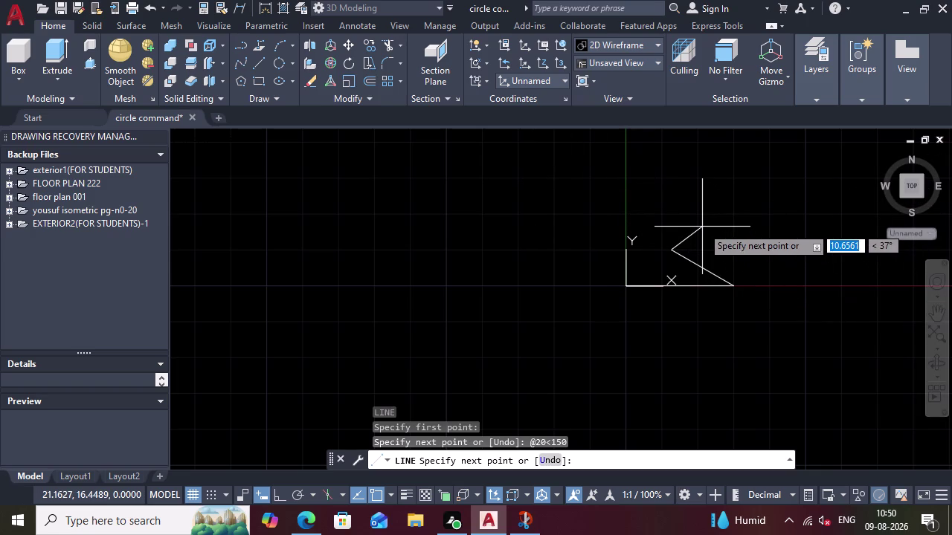
Extend the slanted edge 30 units beyond its upper end with a new line.
key(Escape)
scroll(up, 3)
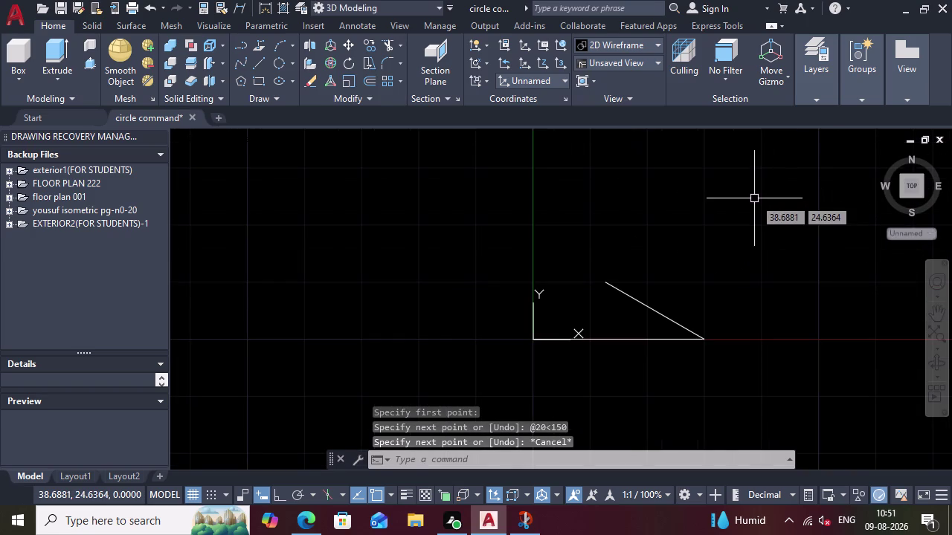
key(l)
key(Return)
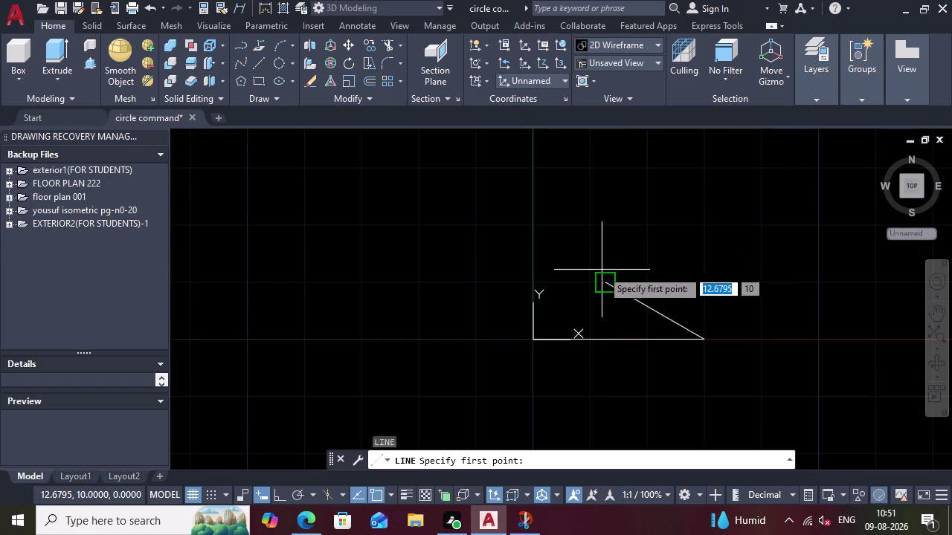
click(601, 281)
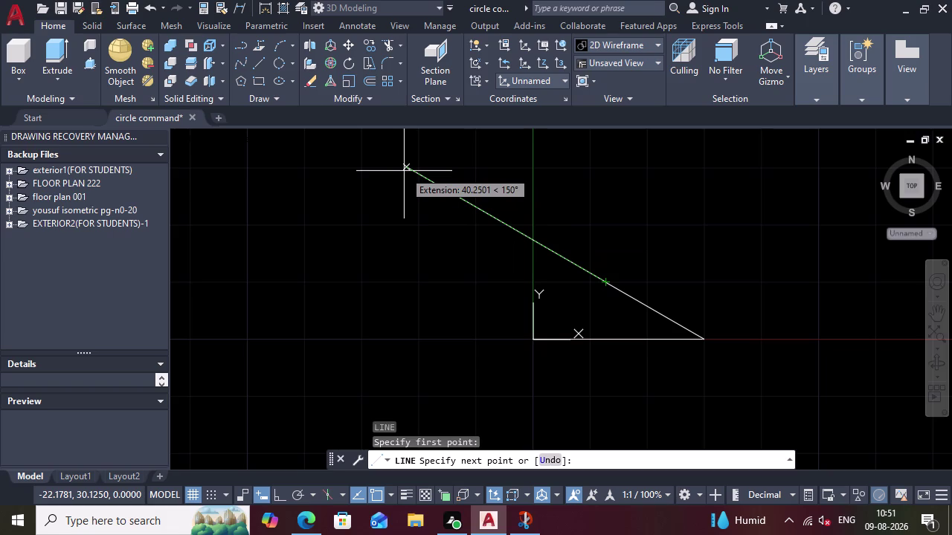
text(30)
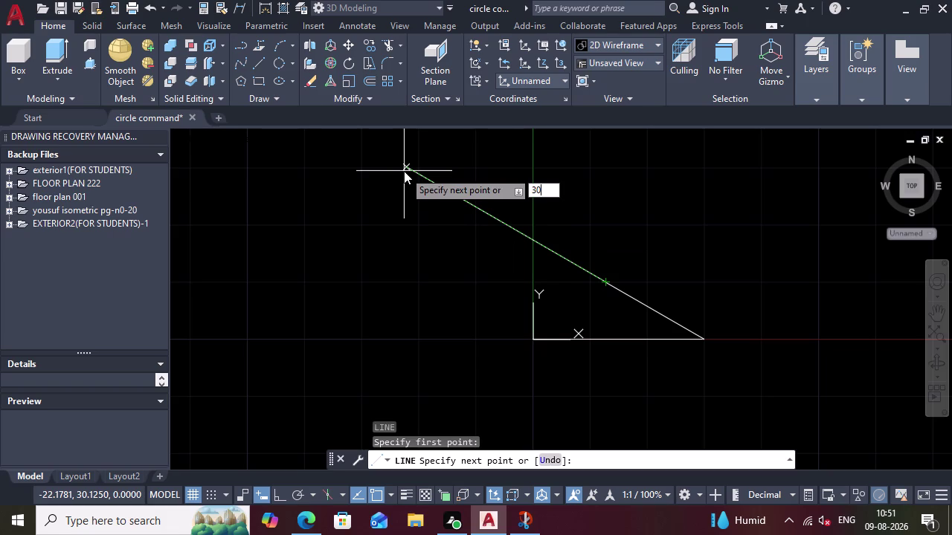
key(Return)
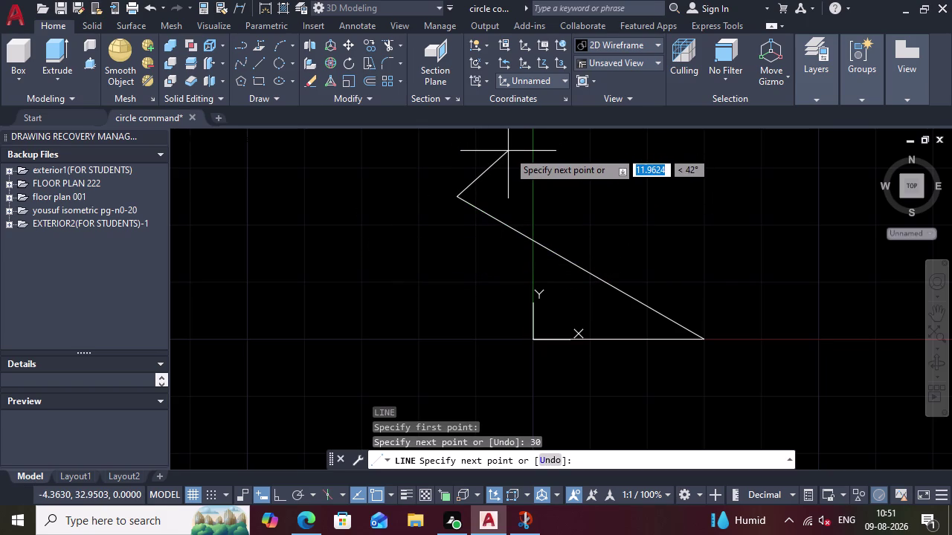
Continue with a 20-unit line at 45 degrees.
text(20)
key(Tab)
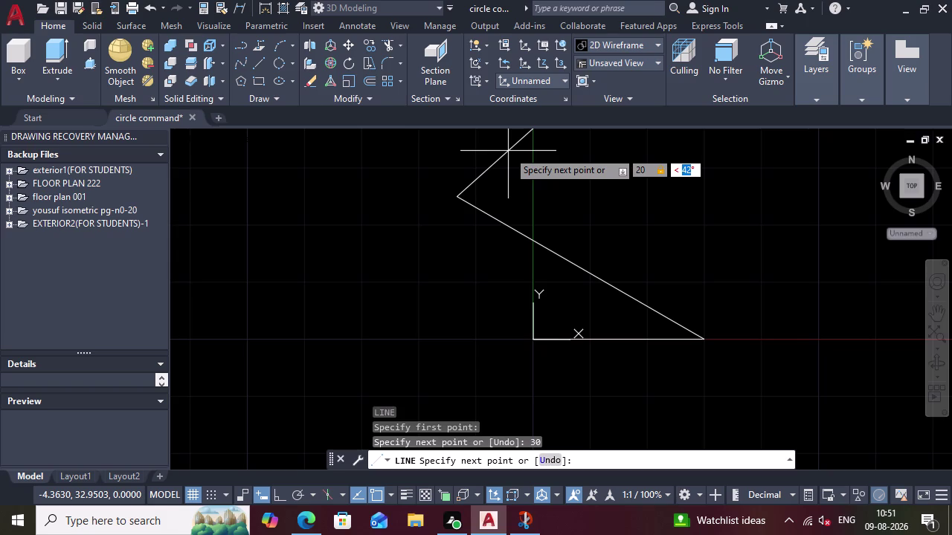
text(4)
text(5)
key(Return)
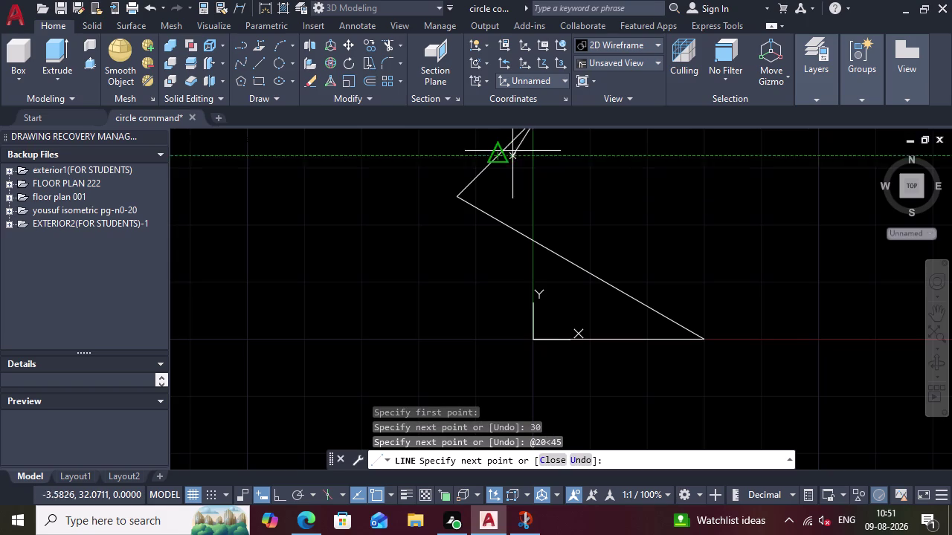
scroll(down, 3)
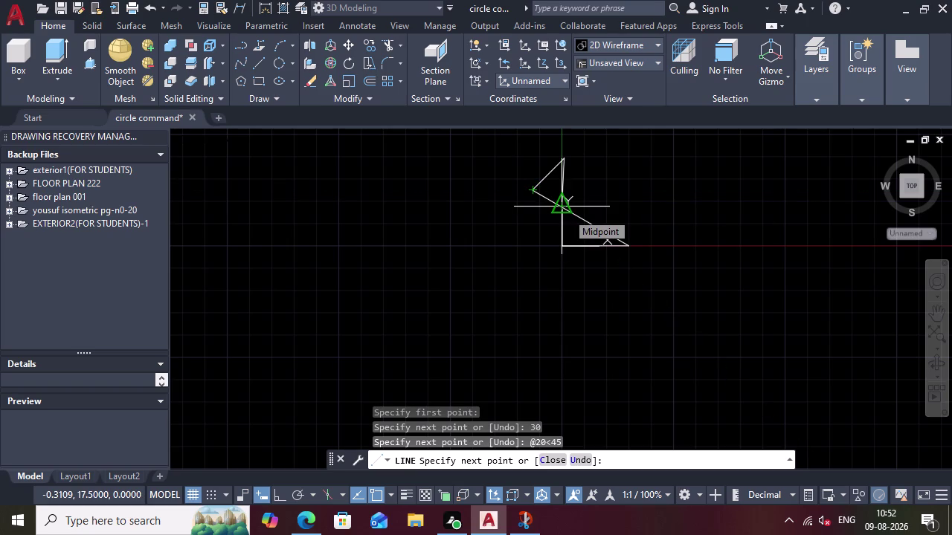
scroll(up, 3)
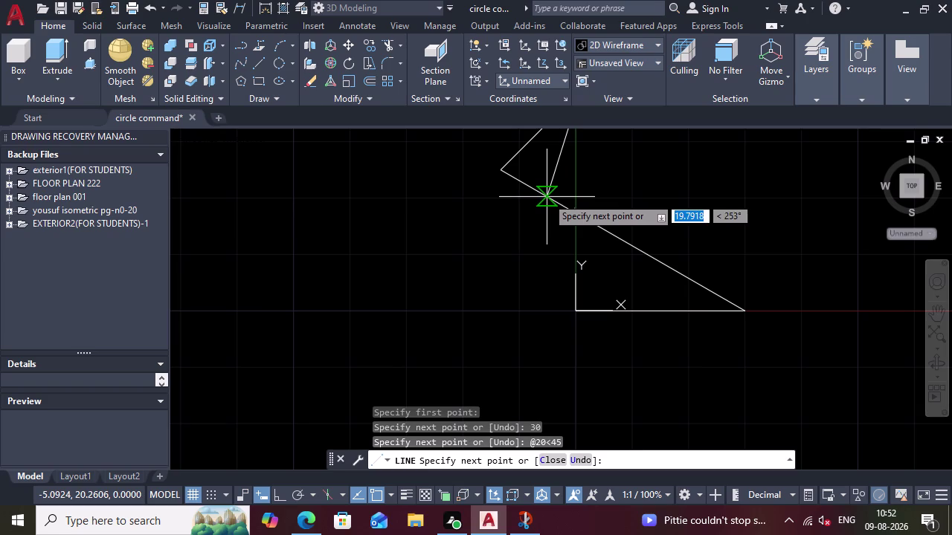
text(20)
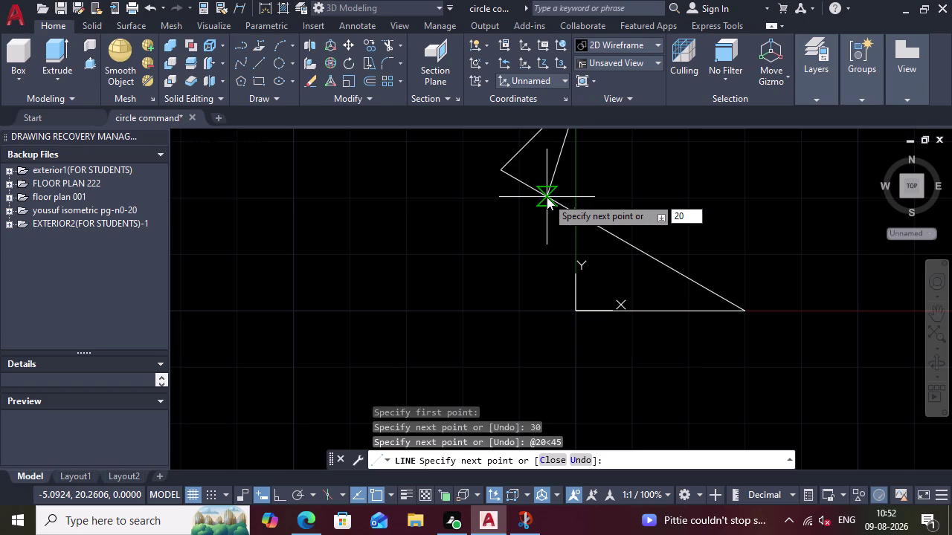
key(BackSpace)
key(BackSpace)
key(BackSpace)
key(BackSpace)
key(Escape)
scroll(down, 3)
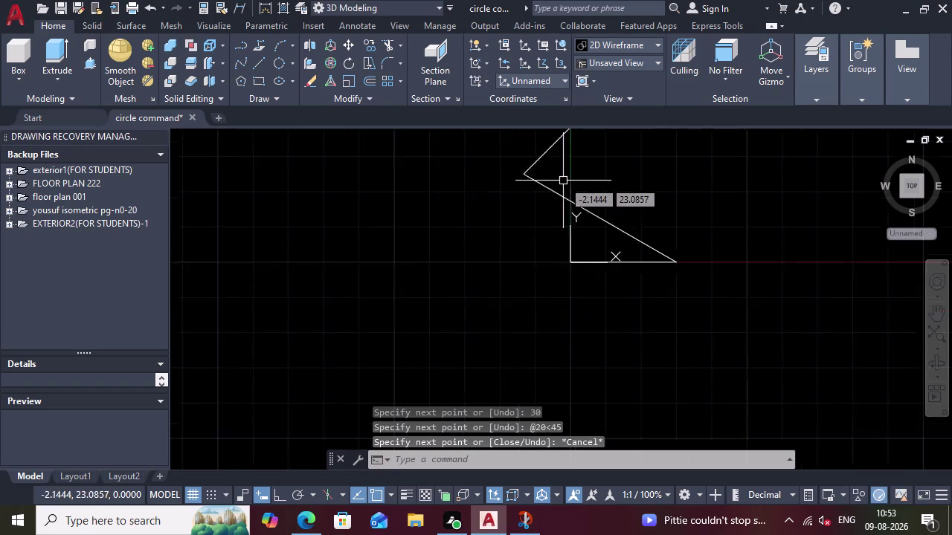
Start a line at the triangle's left corner, reaching a point 20 units along the slanted edge.
scroll(down, 3)
scroll(up, 3)
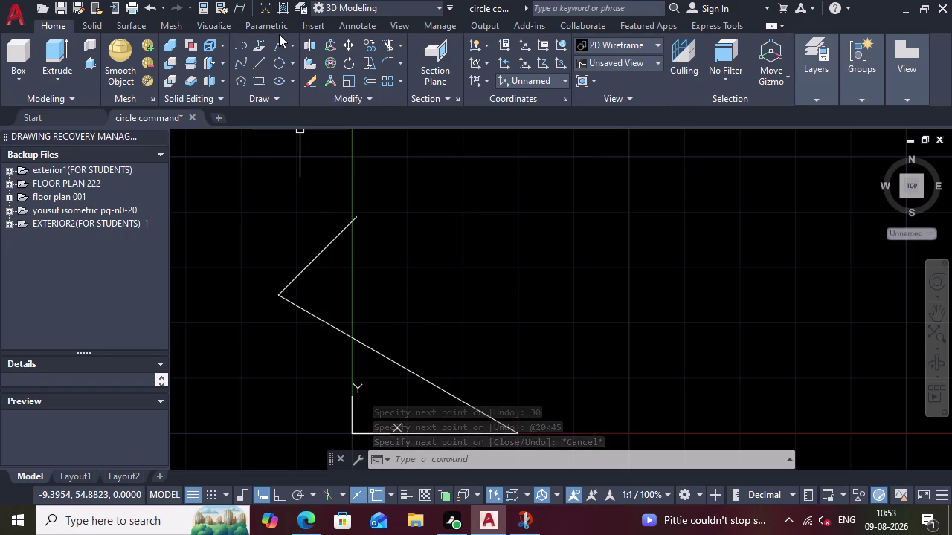
key(l)
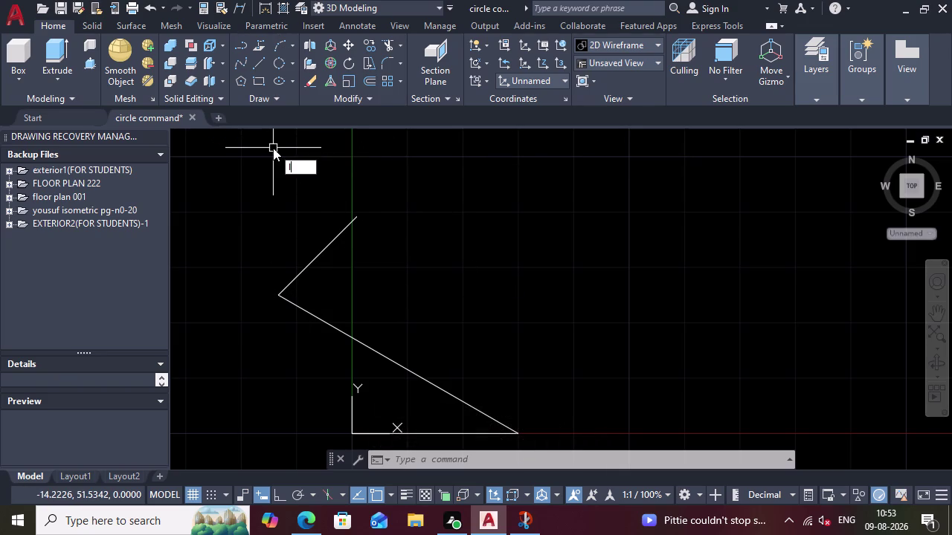
key(Return)
click(273, 293)
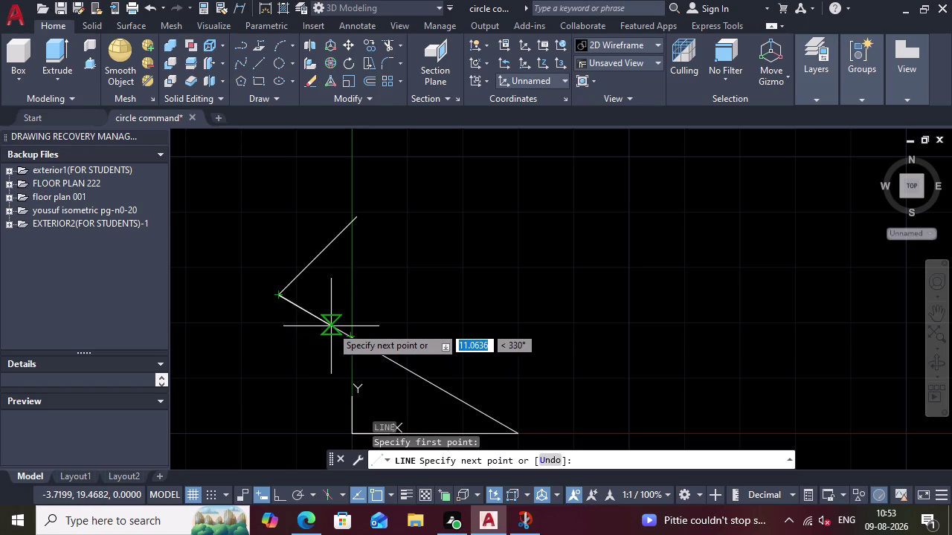
key(2)
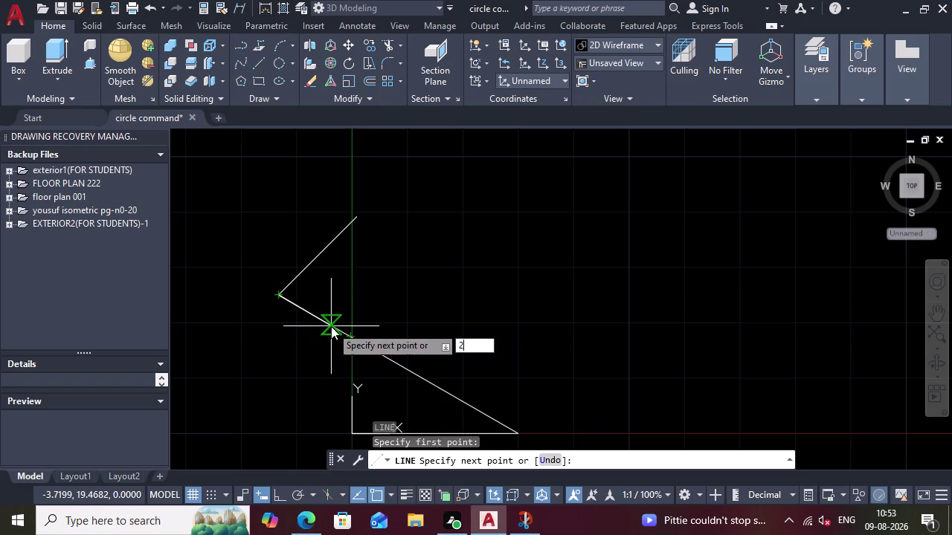
key(0)
key(Return)
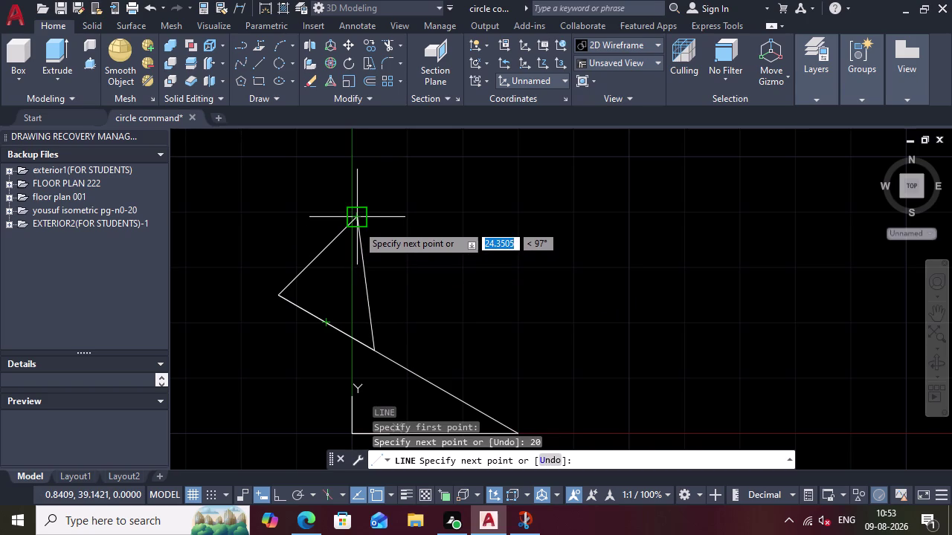
Connect the line to the triangle's top corner, then erase a selected stray object.
scroll(up, 3)
click(361, 196)
scroll(down, 3)
key(Escape)
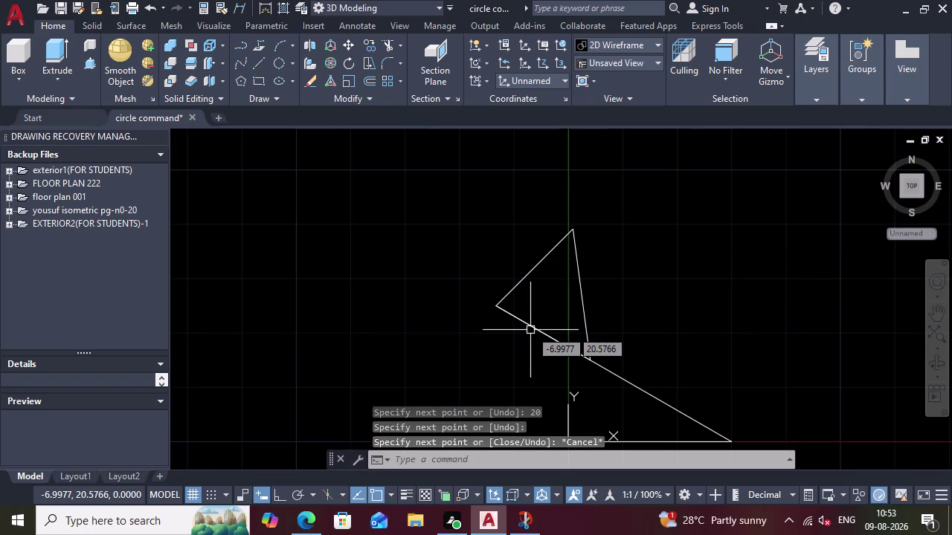
click(530, 331)
key(Delete)
Draw a 20-unit line at 45° from a point on the lower slanted edge.
scroll(down, 3)
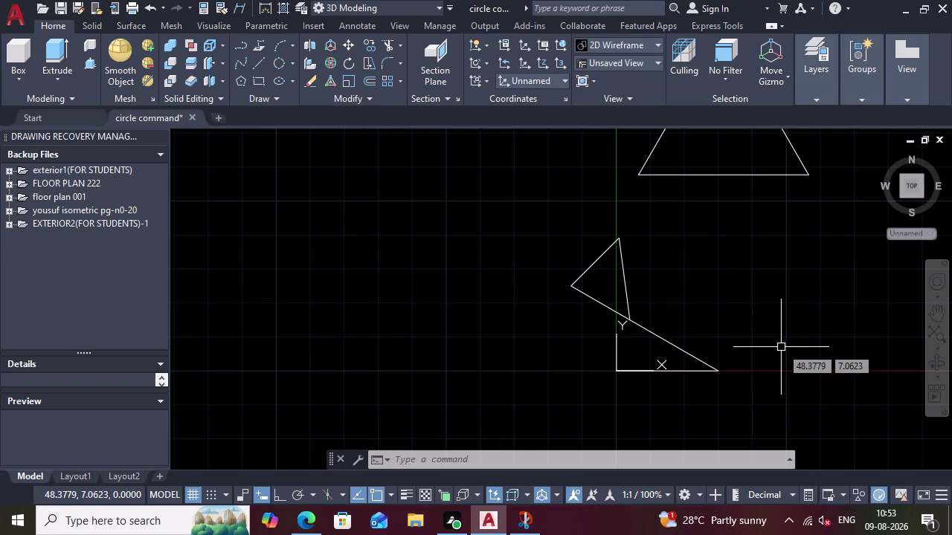
click(681, 346)
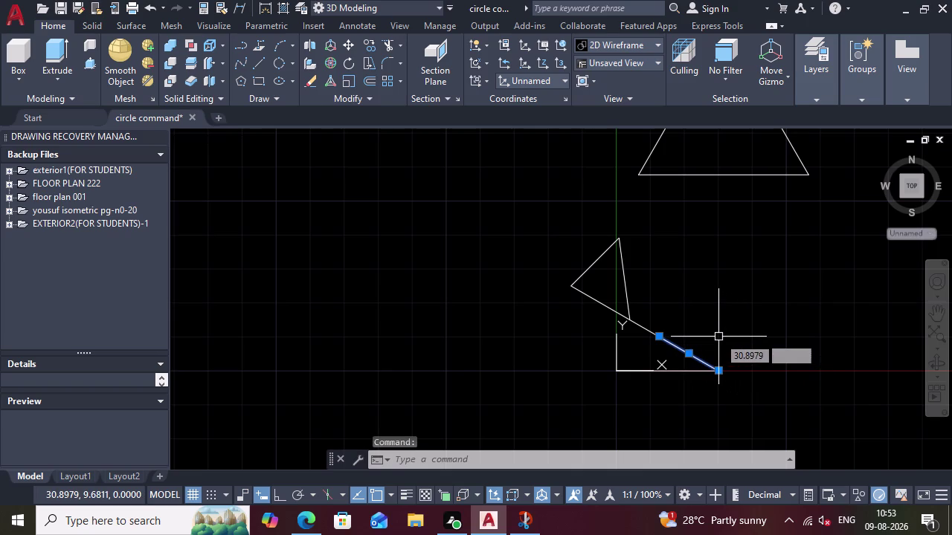
key(l)
key(Return)
click(664, 332)
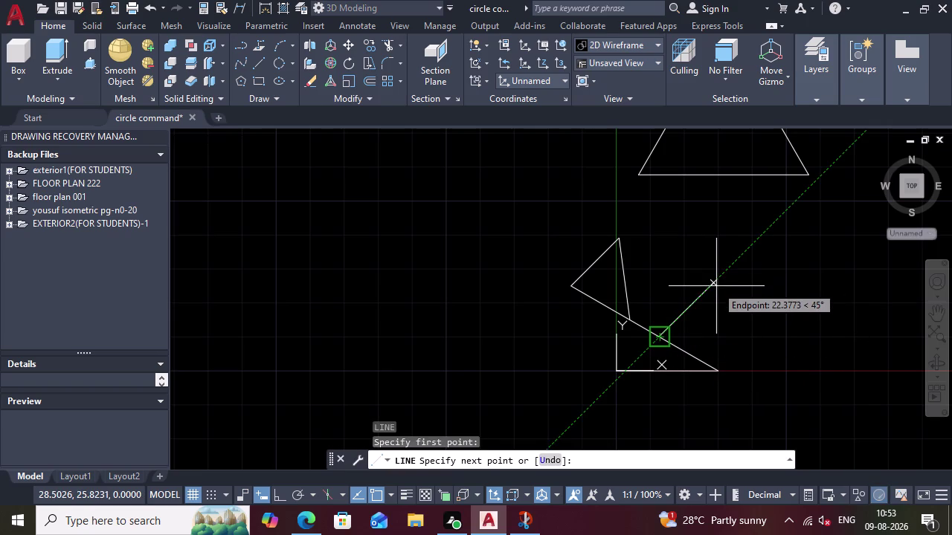
text(20)
key(Tab)
key(Return)
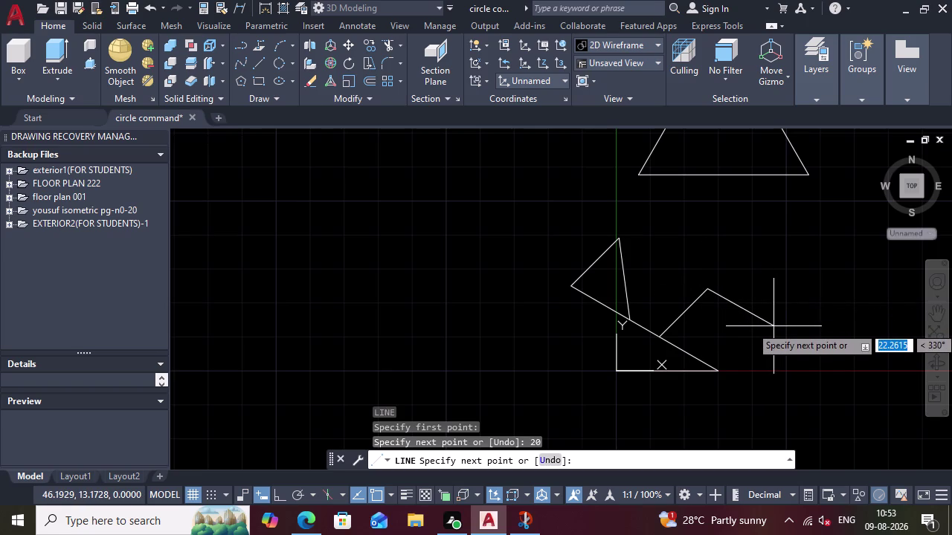
Draw a 20-unit side from the base's right end, closing the parallelogram at the first line's top.
key(Escape)
key(l)
key(Return)
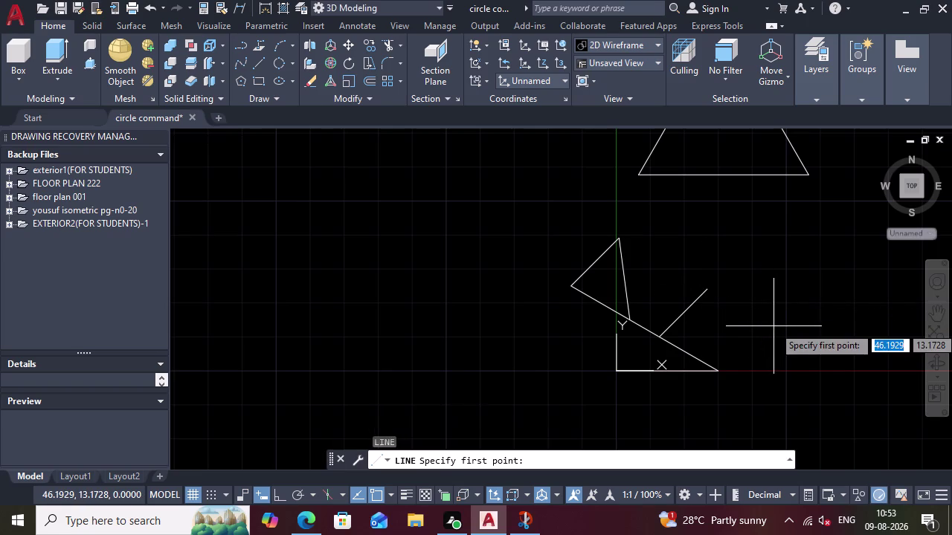
click(707, 367)
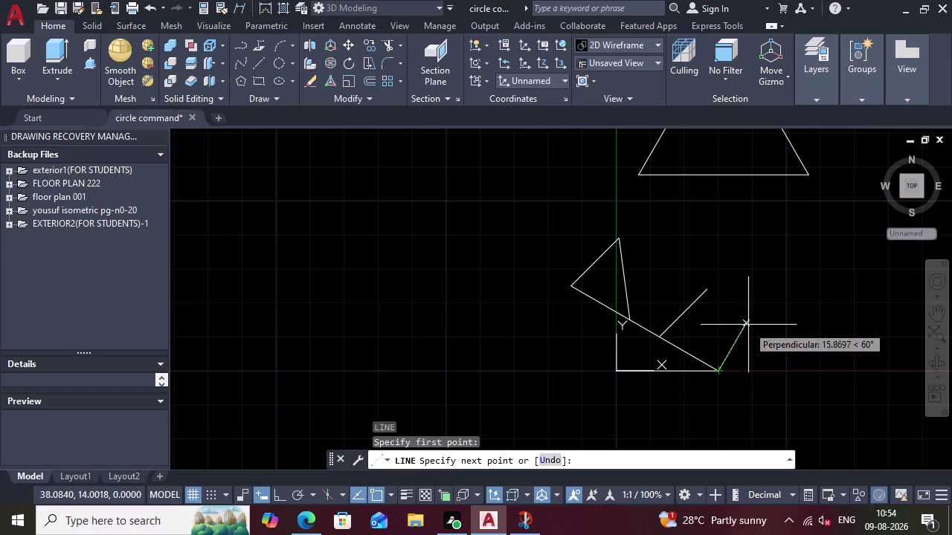
text(2)
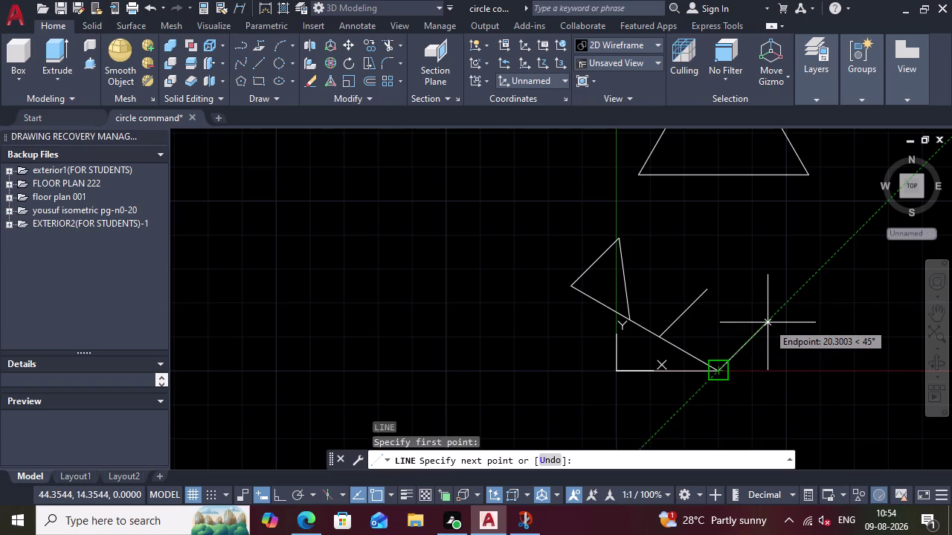
text(0)
key(Return)
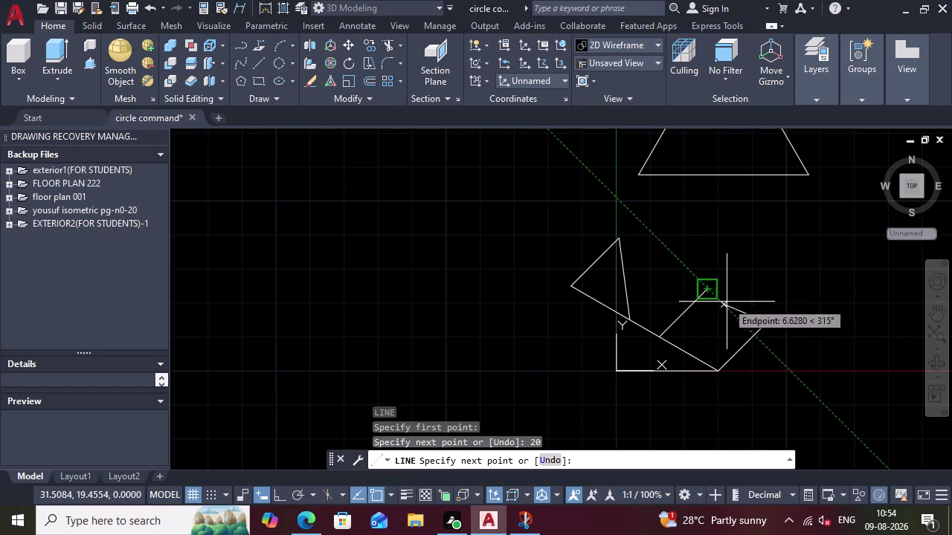
click(709, 293)
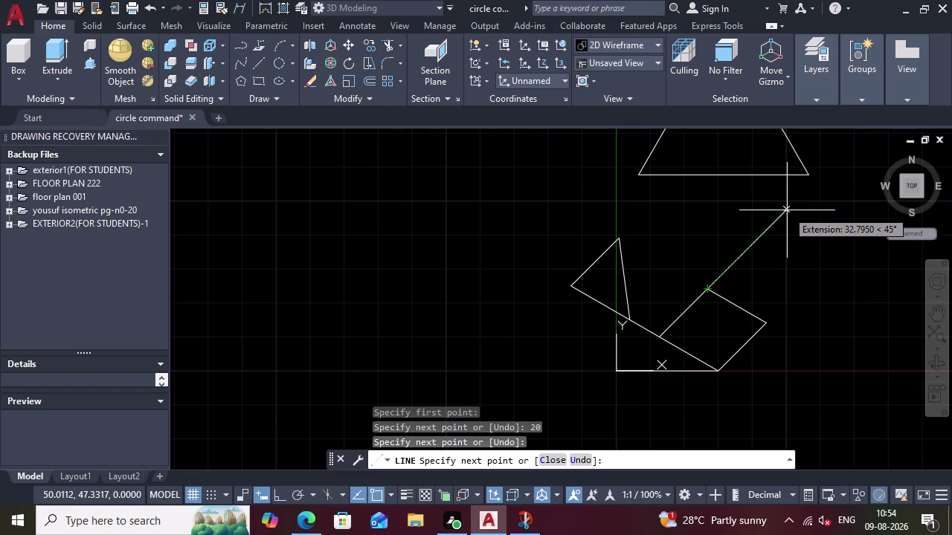
Extend that edge 30 units to a new apex, then add a 20-unit line at 330°.
text(30)
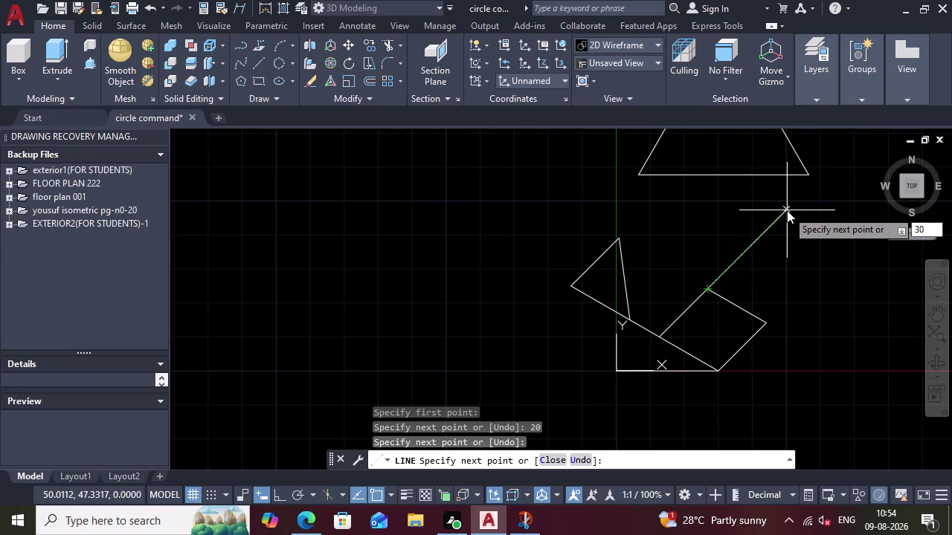
key(Return)
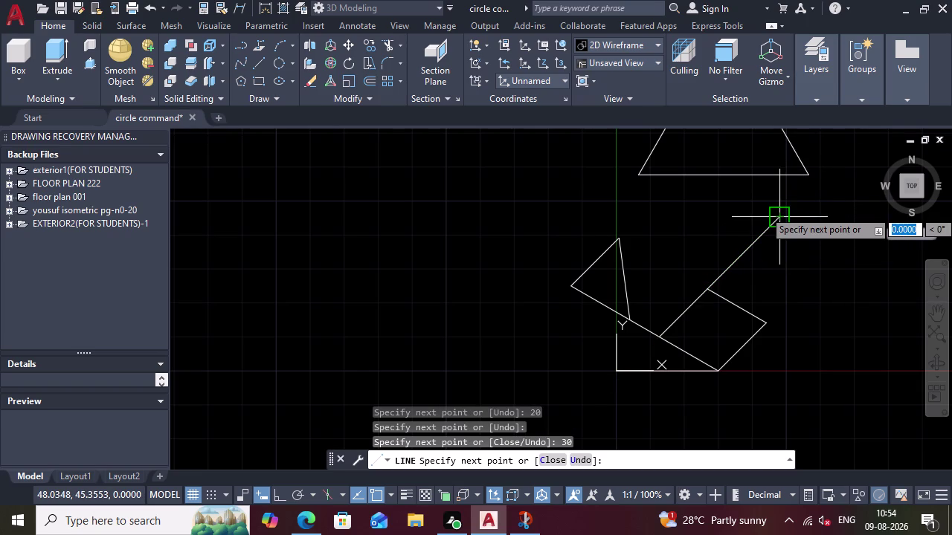
text(2)
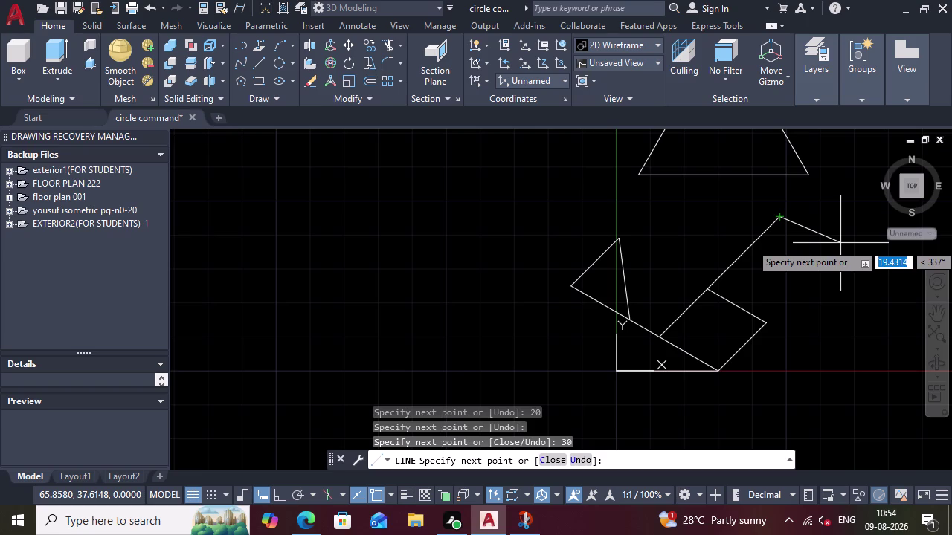
text(0)
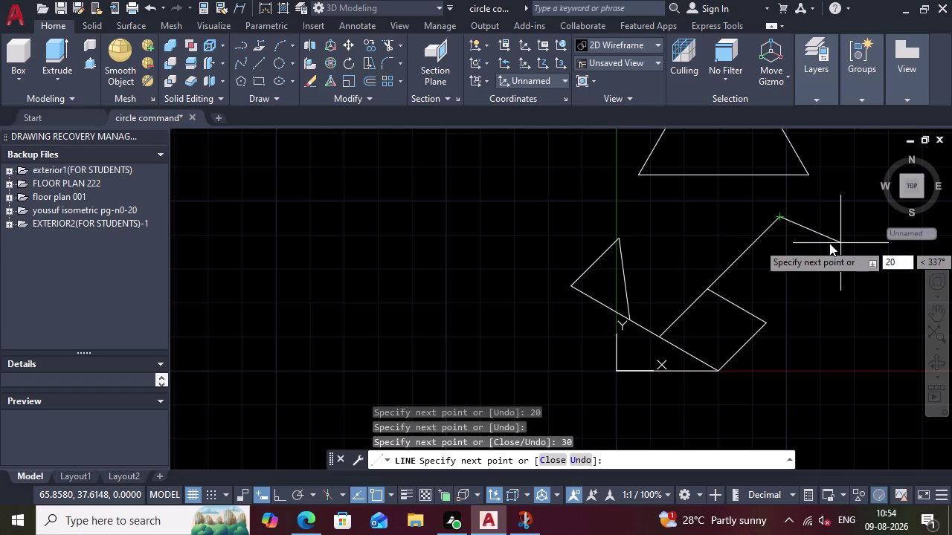
key(Tab)
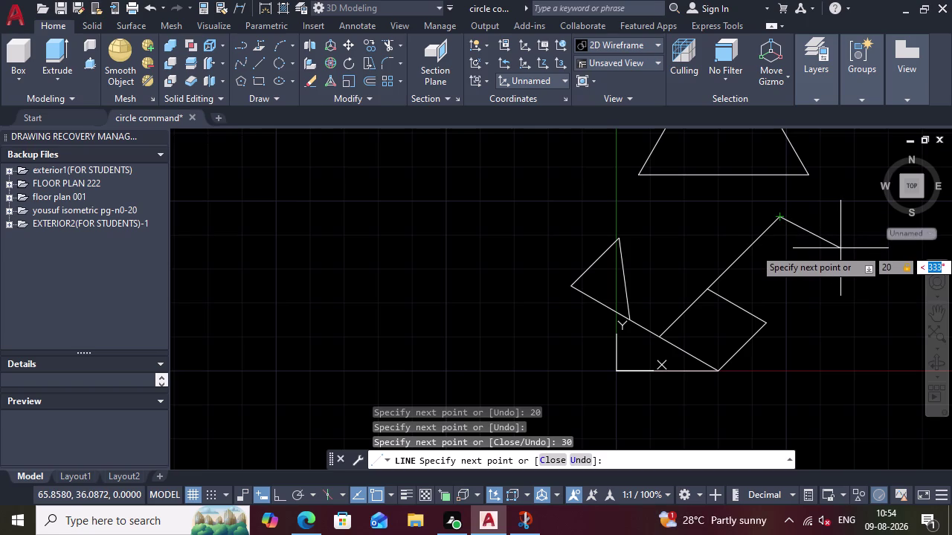
text(330)
key(Return)
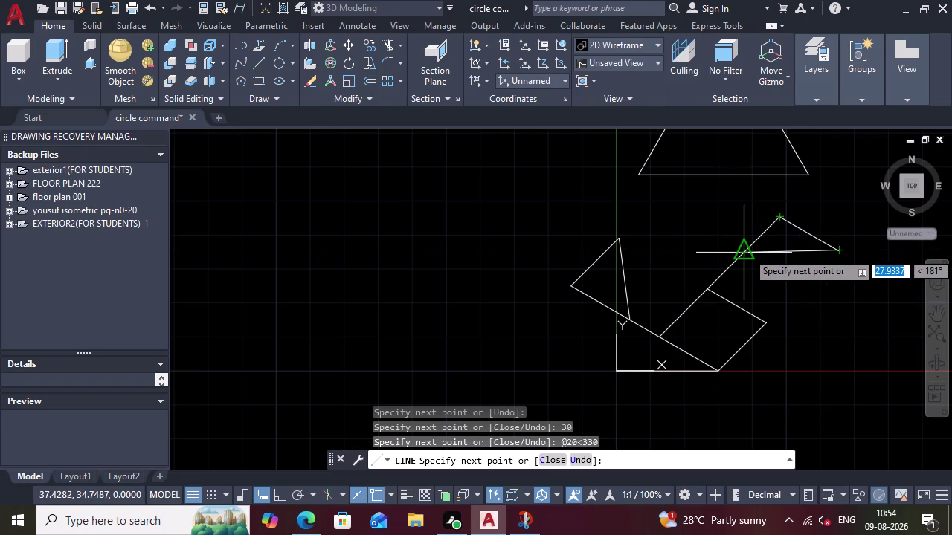
key(Escape)
Draw a line from the long side's midpoint to the right tip and delete the overlapping line.
key(l)
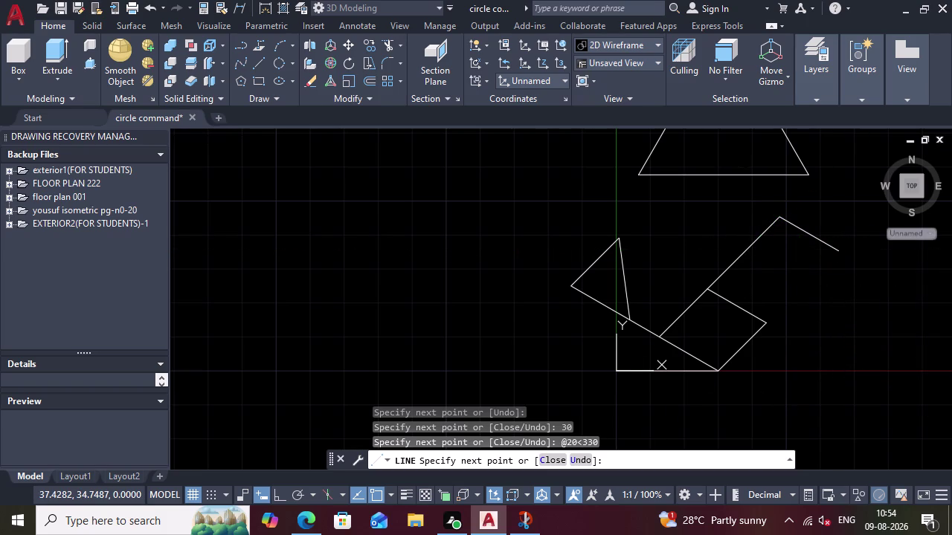
key(Return)
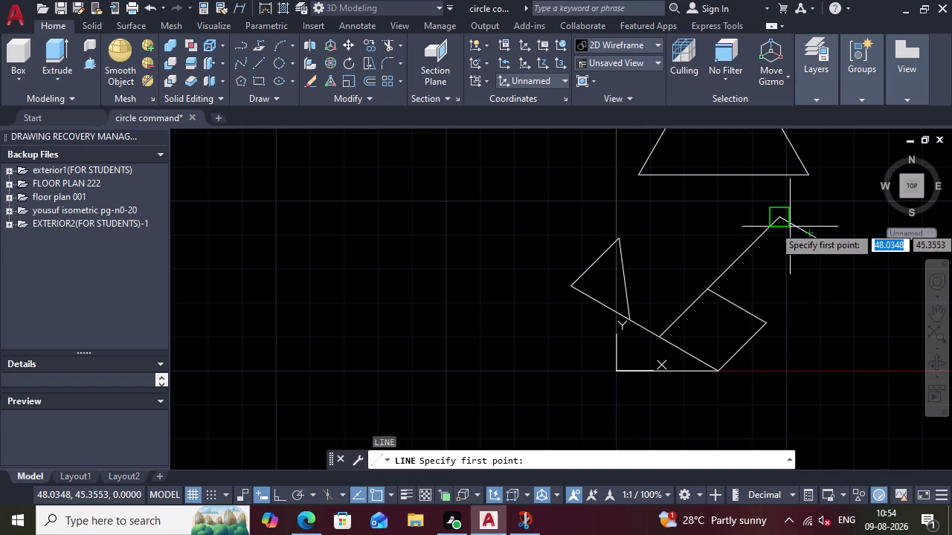
click(784, 223)
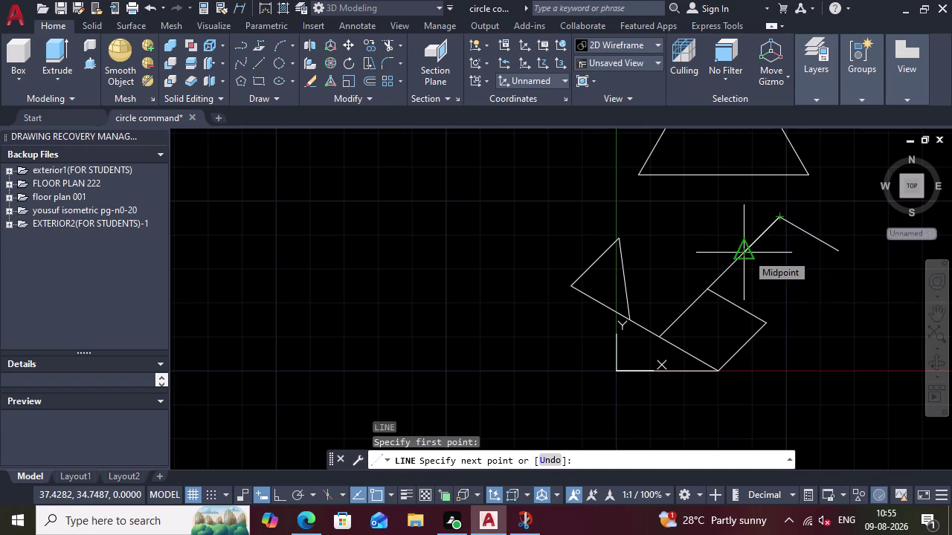
click(747, 253)
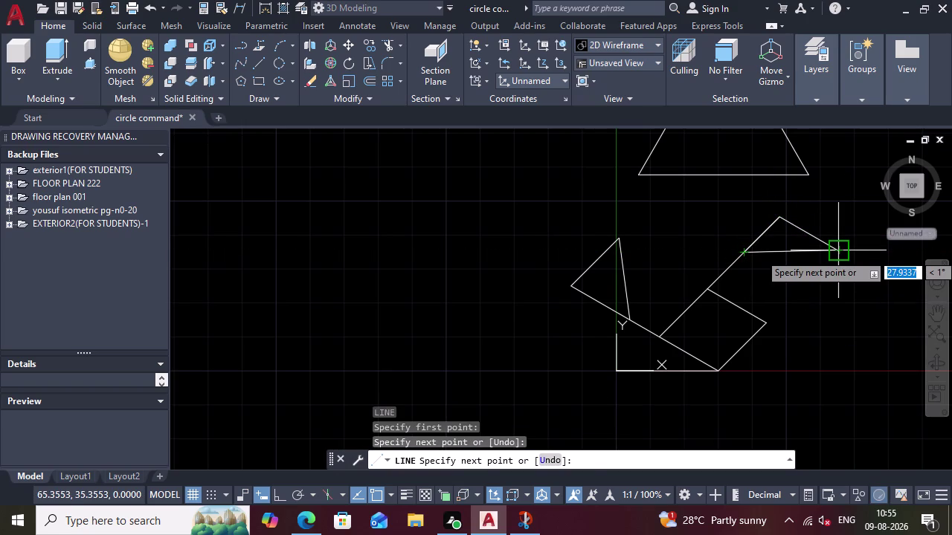
click(839, 254)
key(Escape)
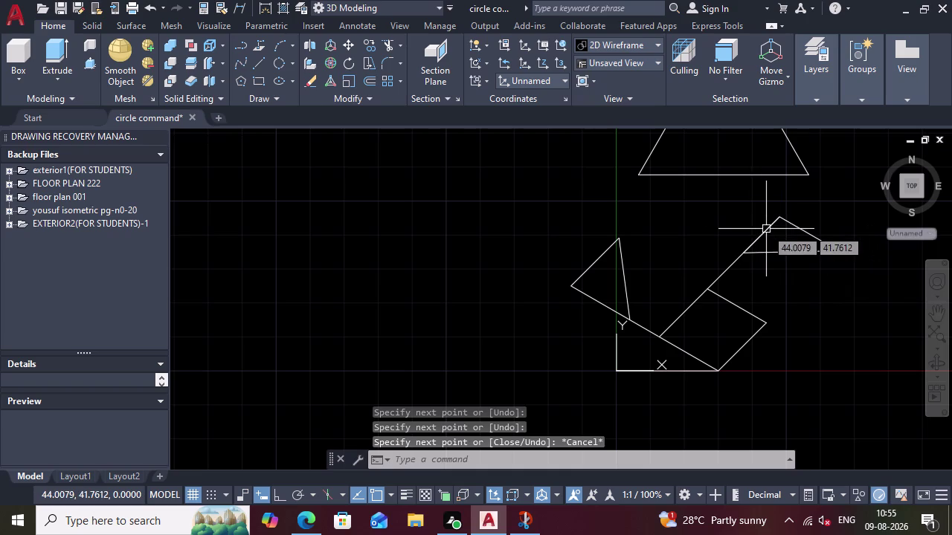
click(768, 230)
key(Delete)
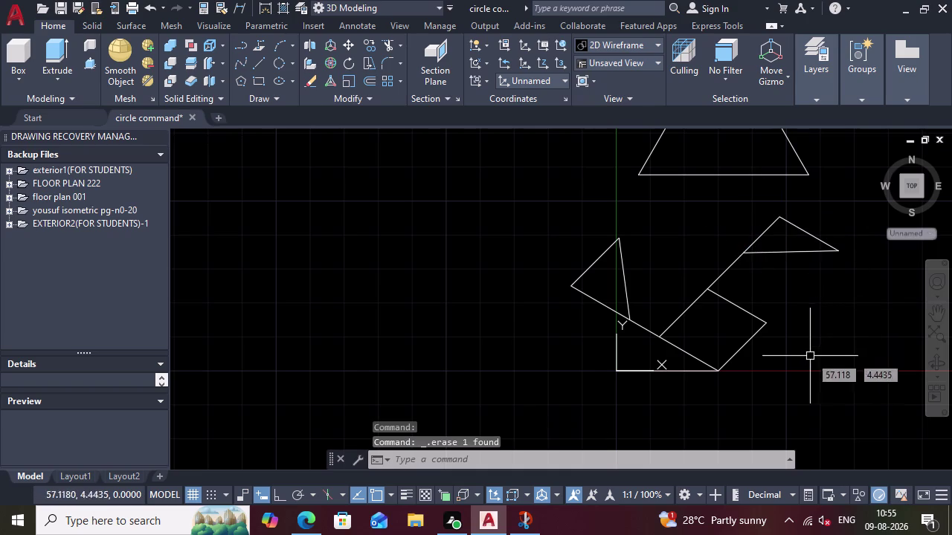
Pan the view to recentre the pinwheel drawing.
scroll(down, 3)
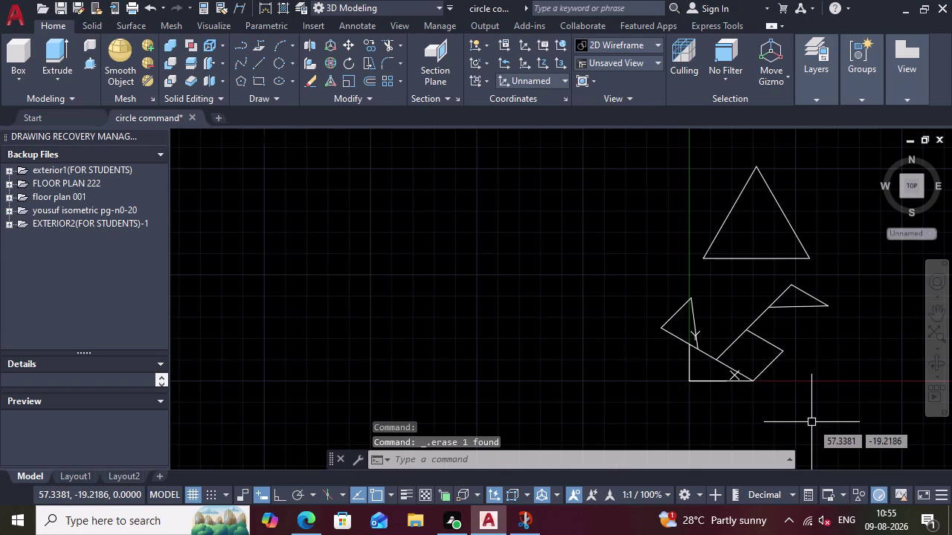
scroll(down, 3)
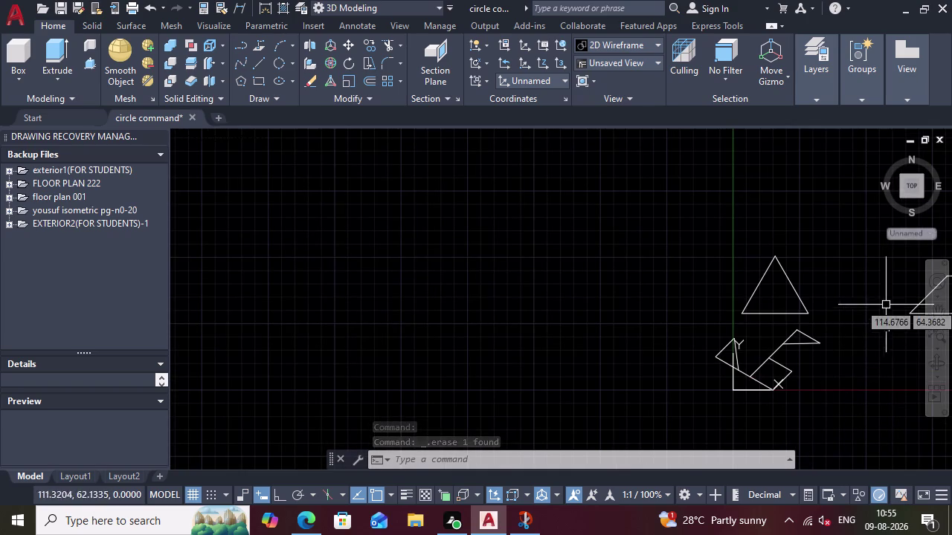
click(939, 308)
drag(738, 373, 580, 295)
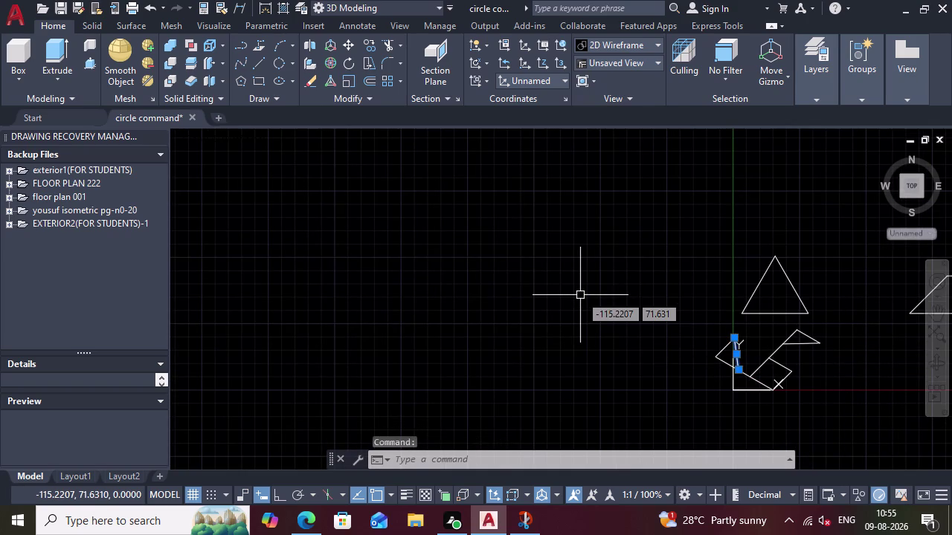
key(Escape)
click(935, 313)
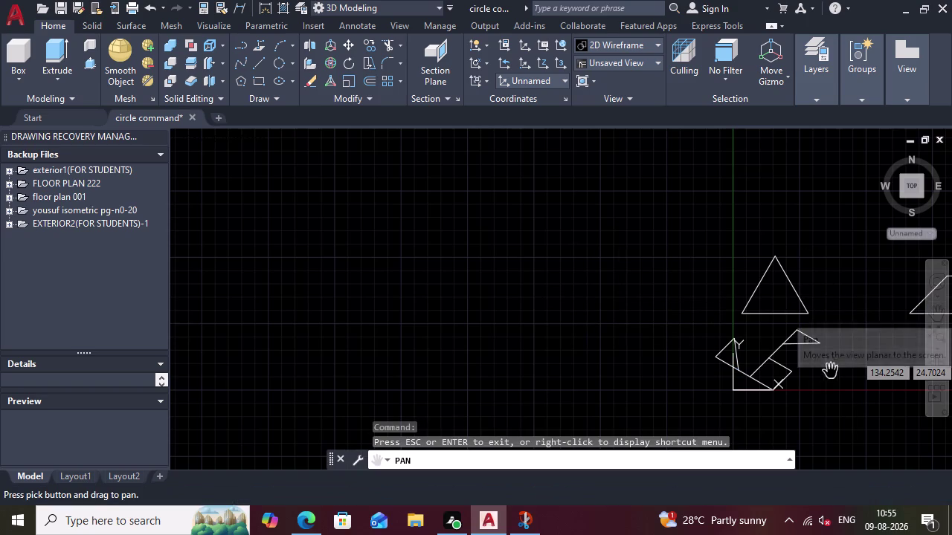
drag(823, 424, 725, 393)
scroll(up, 3)
drag(742, 363, 735, 353)
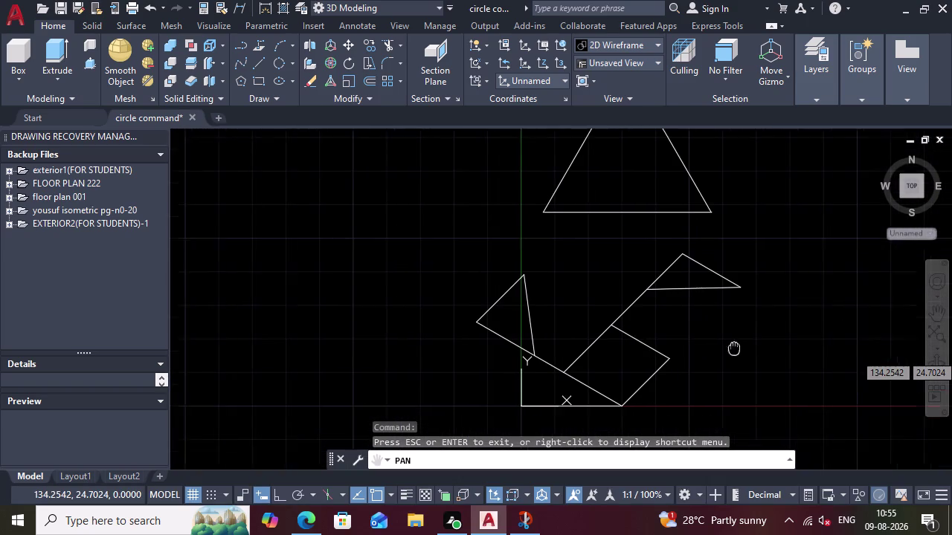
drag(735, 353, 711, 311)
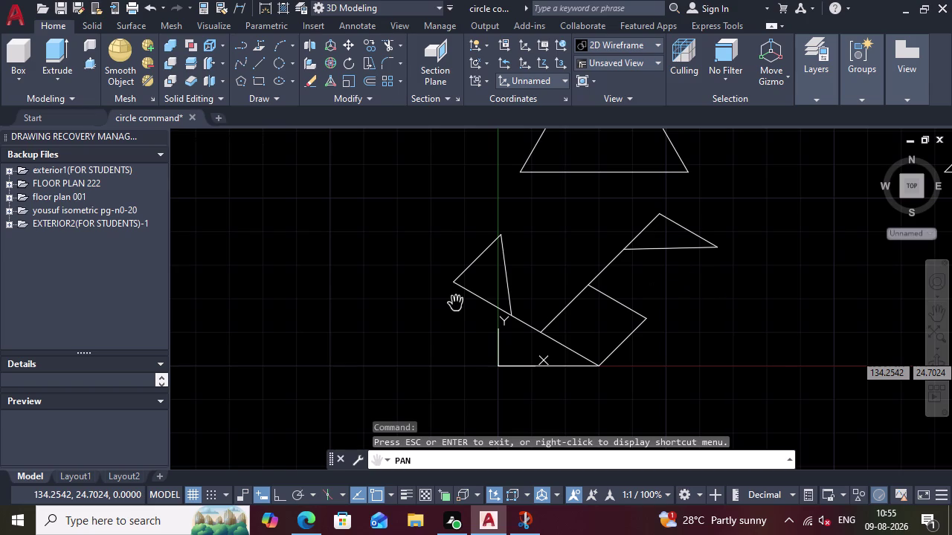
key(Escape)
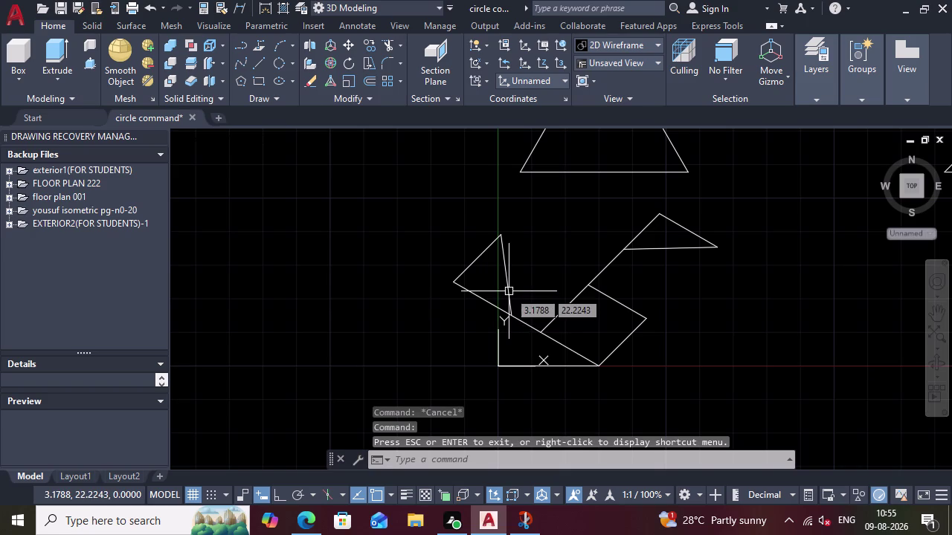
Replace the left triangle's inner side with a base-midpoint-to-top-vertex line, erasing the overlap.
key(Escape)
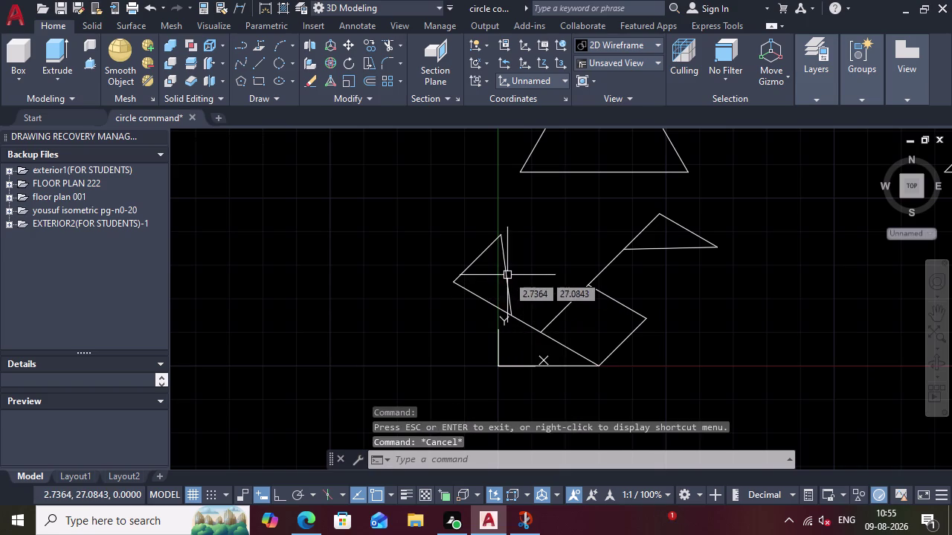
click(507, 275)
key(Delete)
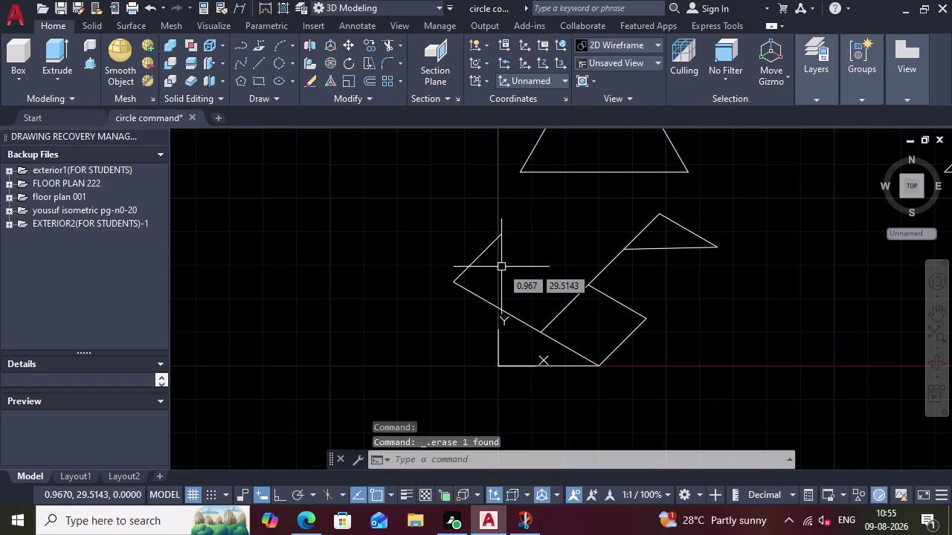
key(l)
key(Return)
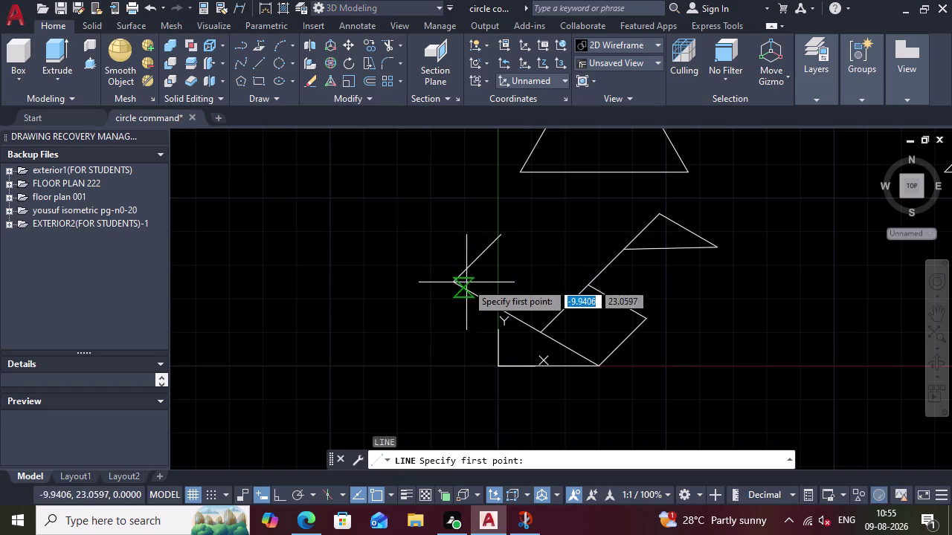
click(459, 287)
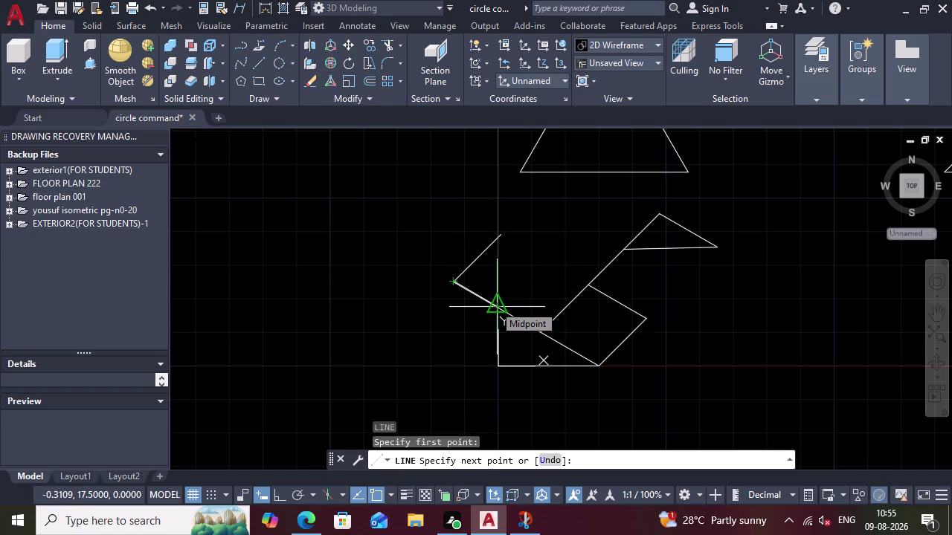
click(494, 305)
click(503, 231)
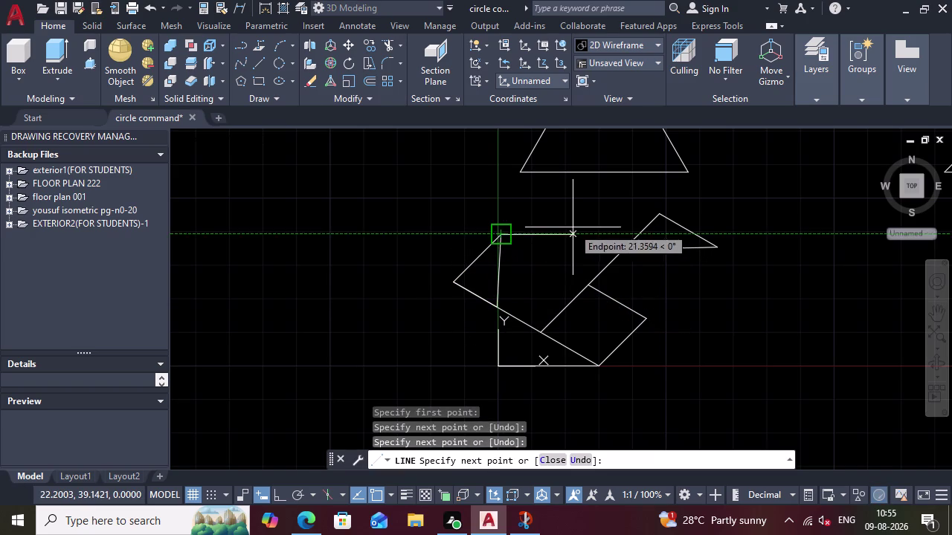
key(Escape)
click(469, 292)
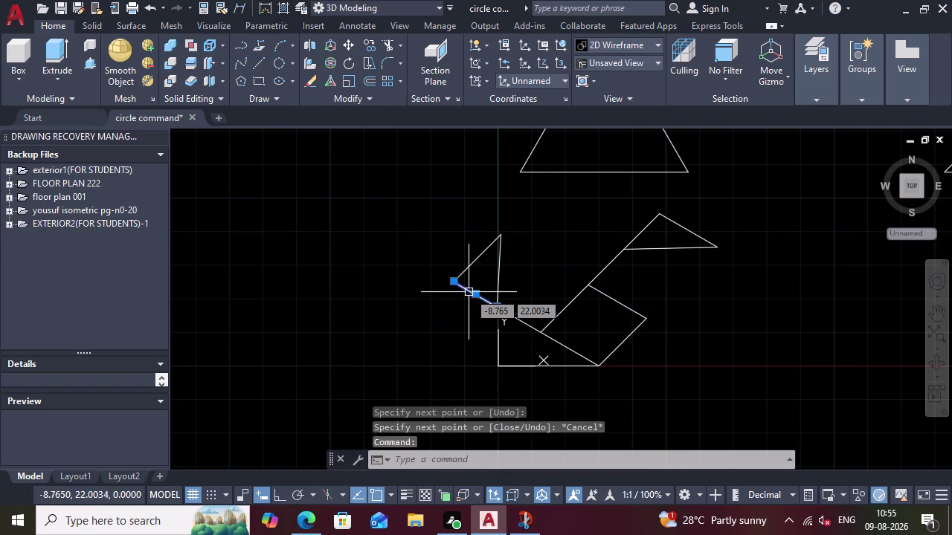
key(Delete)
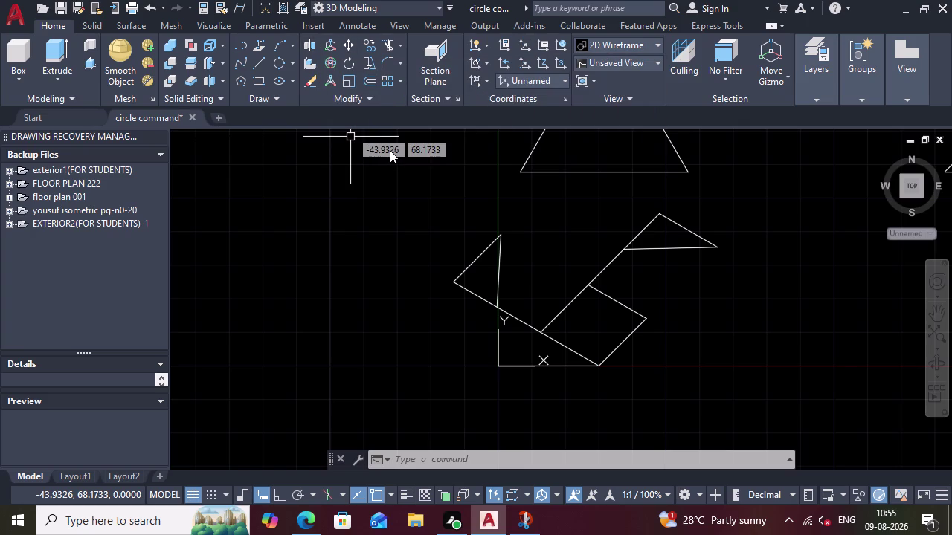
Add a 15 dimension from the left corner to the base midpoint with DIM.
text(dime)
key(Return)
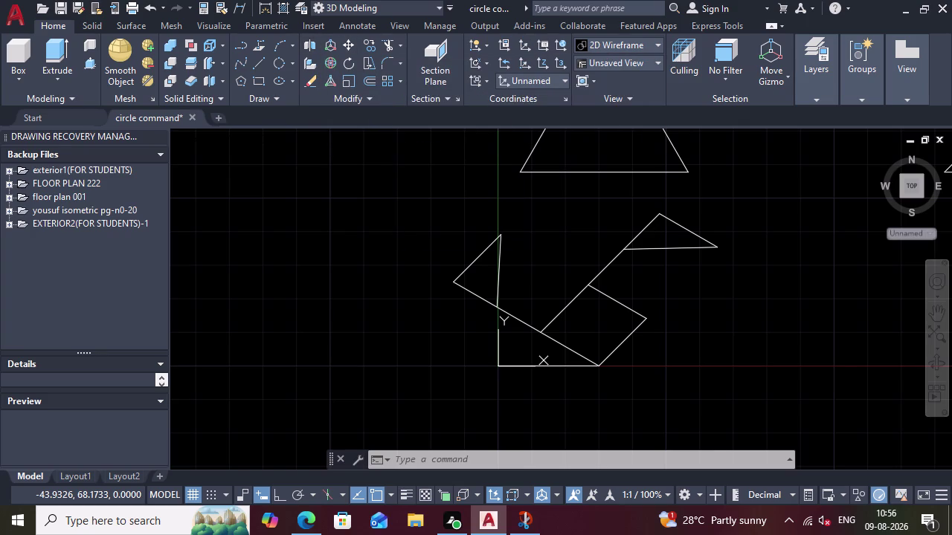
click(460, 281)
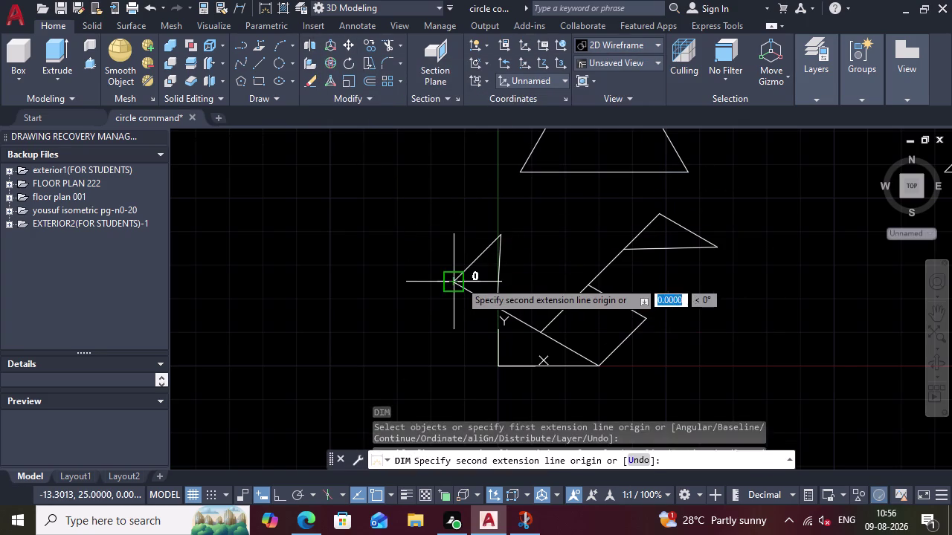
scroll(up, 3)
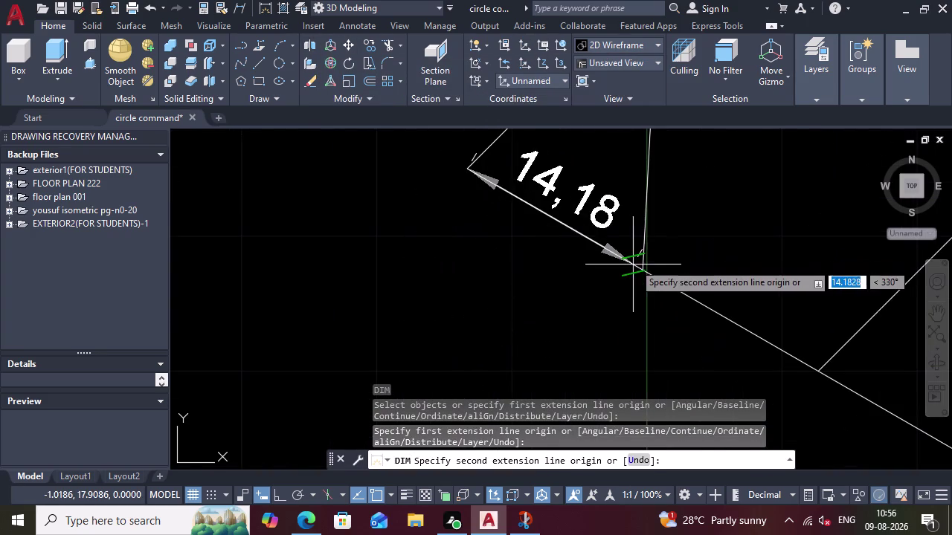
click(638, 272)
scroll(down, 3)
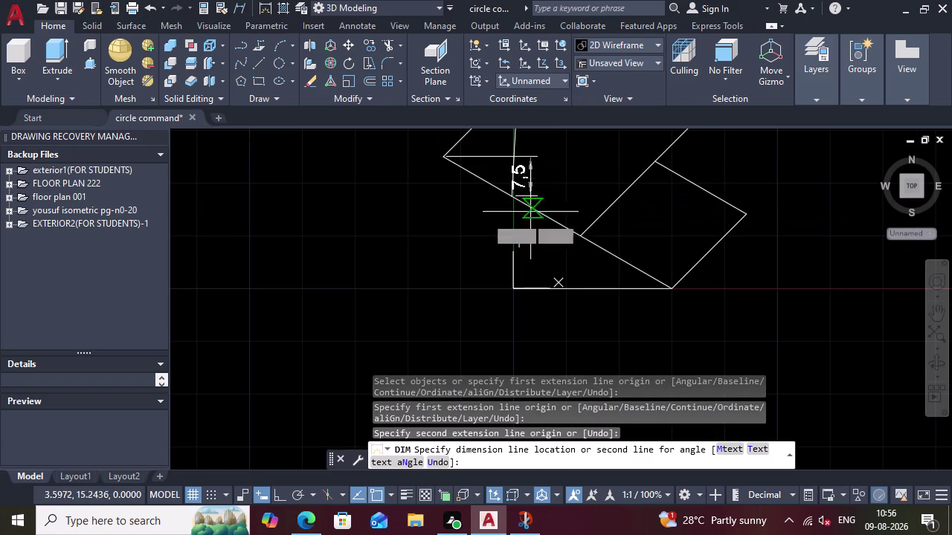
click(474, 192)
key(Escape)
Pan the view to bring the whole pinwheel back into view.
scroll(down, 3)
scroll(up, 3)
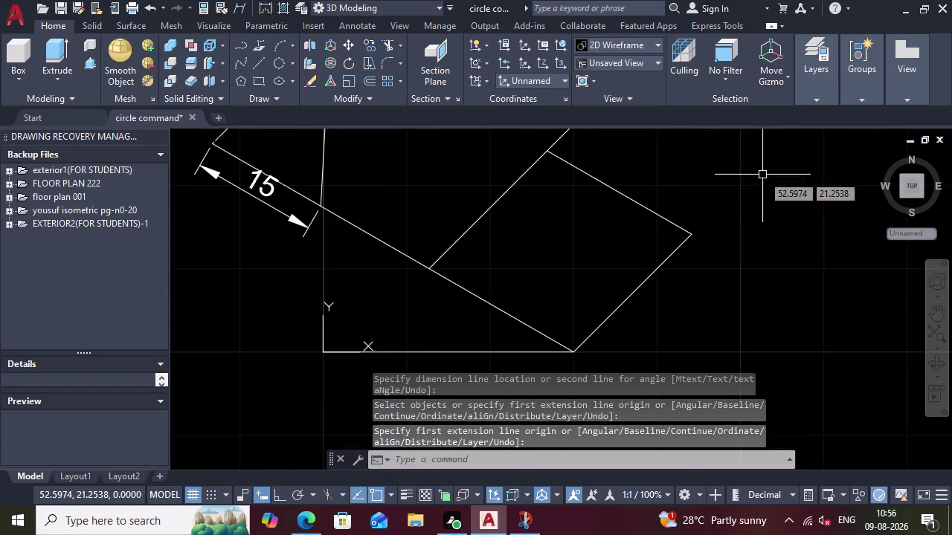
scroll(down, 3)
click(934, 311)
drag(767, 236, 687, 285)
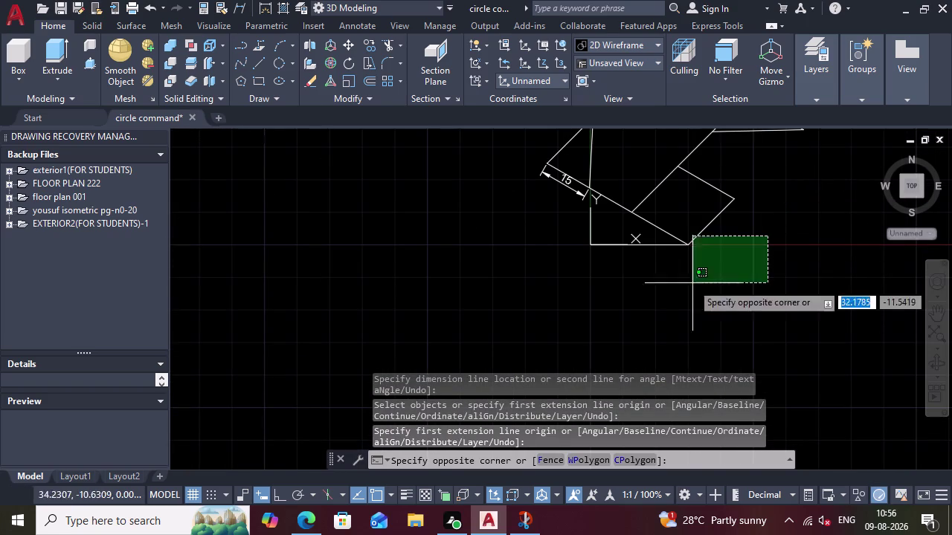
drag(688, 285, 630, 306)
key(Escape)
click(944, 312)
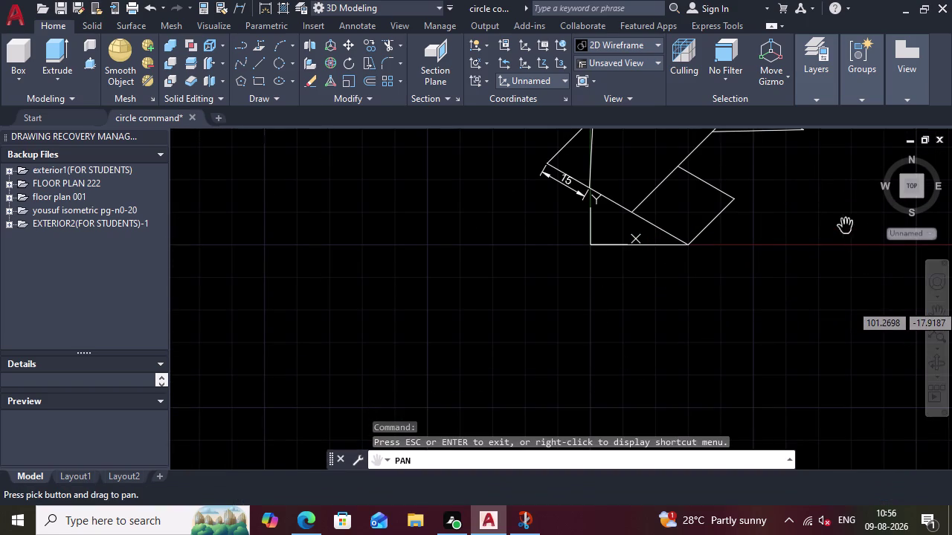
drag(842, 220, 688, 299)
key(Escape)
Draw 30-unit and 20-unit lines from the parallelogram's bottom corner.
key(l)
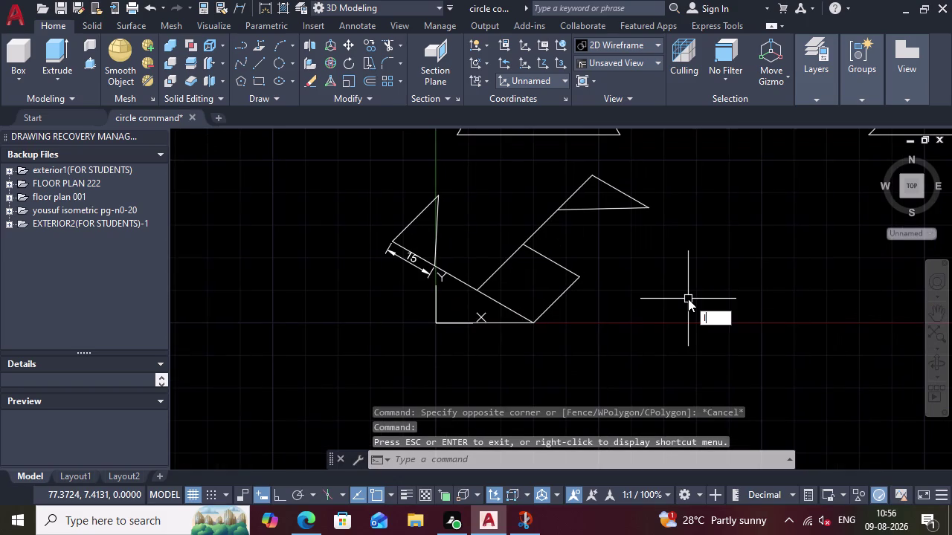
key(Return)
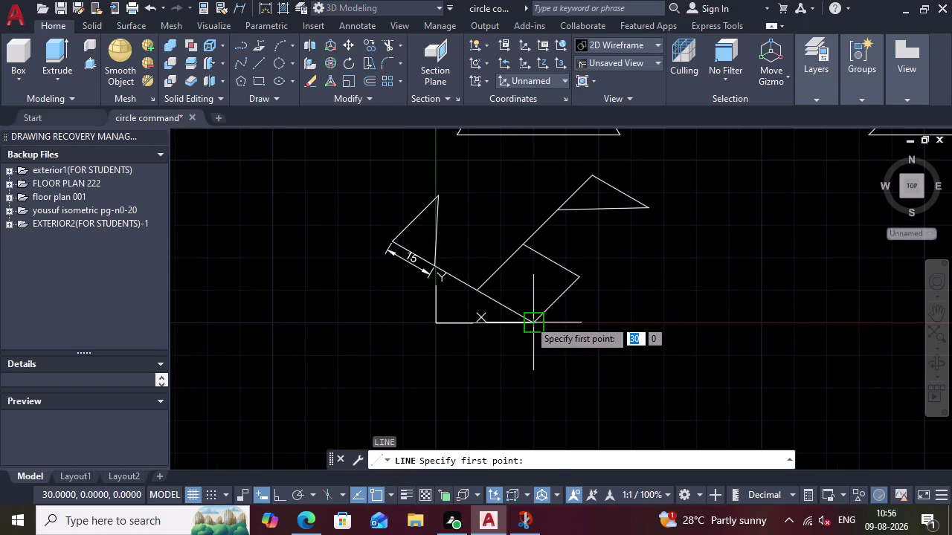
click(529, 320)
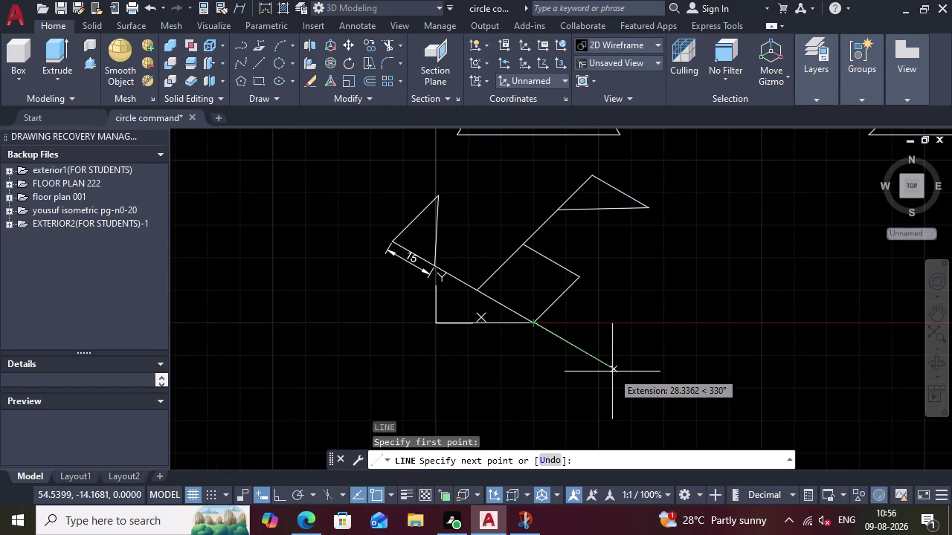
text(30)
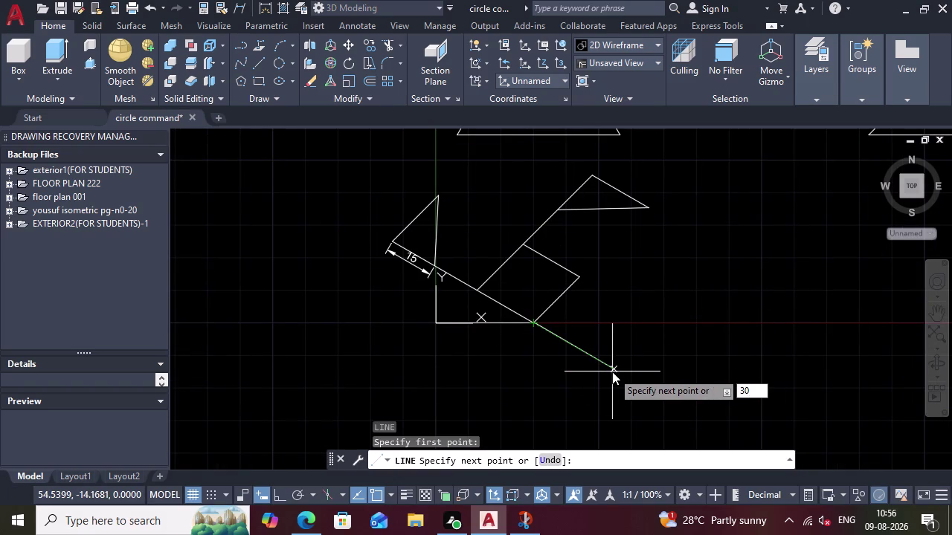
key(Return)
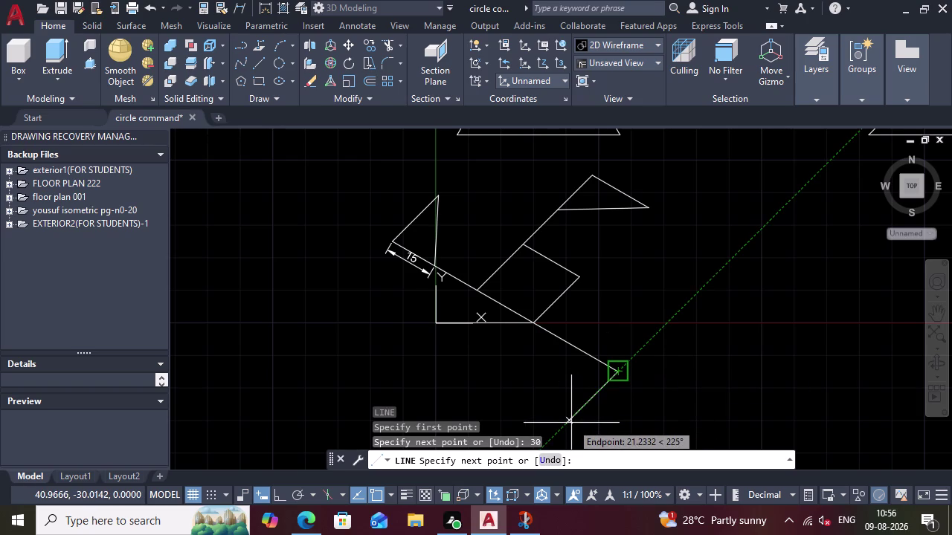
text(2)
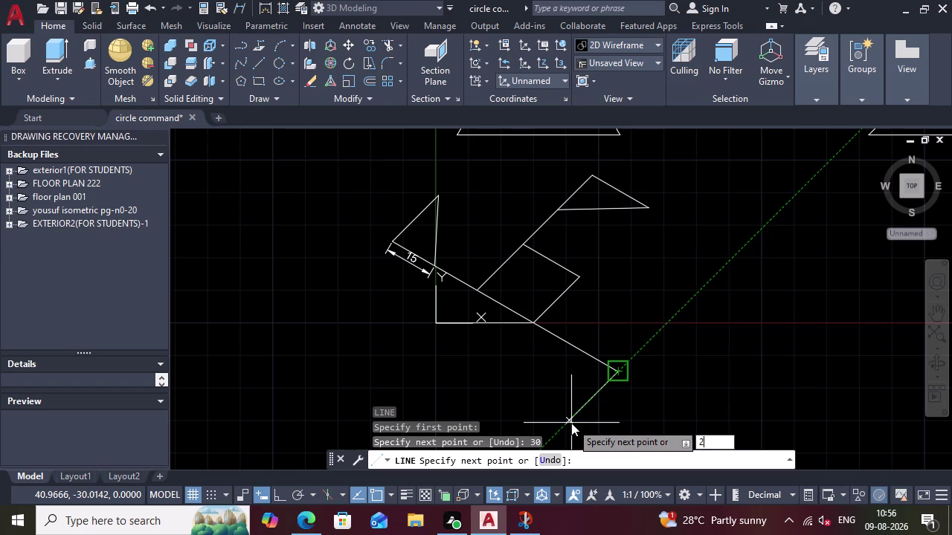
text(0)
key(Return)
key(Escape)
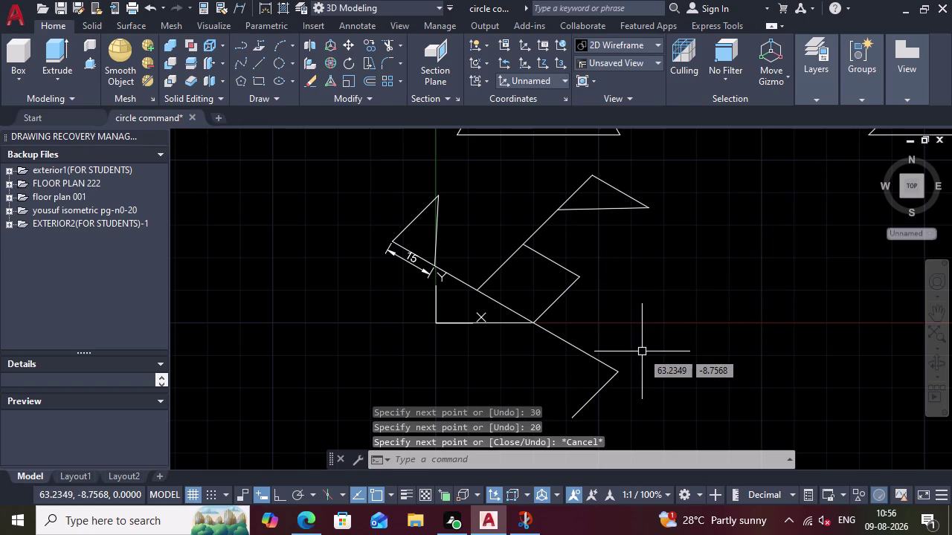
Draw a triangle line down to the bottom tip and delete a stray short segment.
key(l)
key(Return)
click(612, 370)
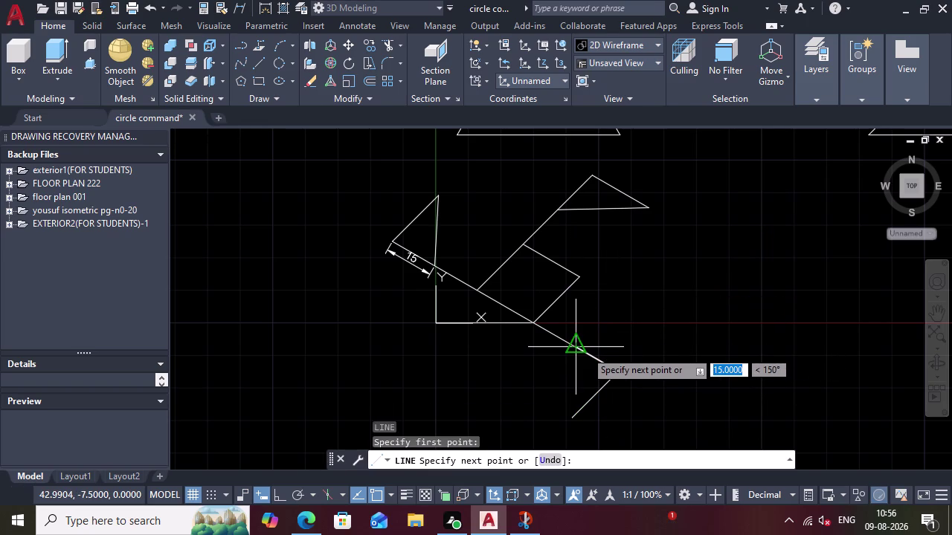
click(585, 351)
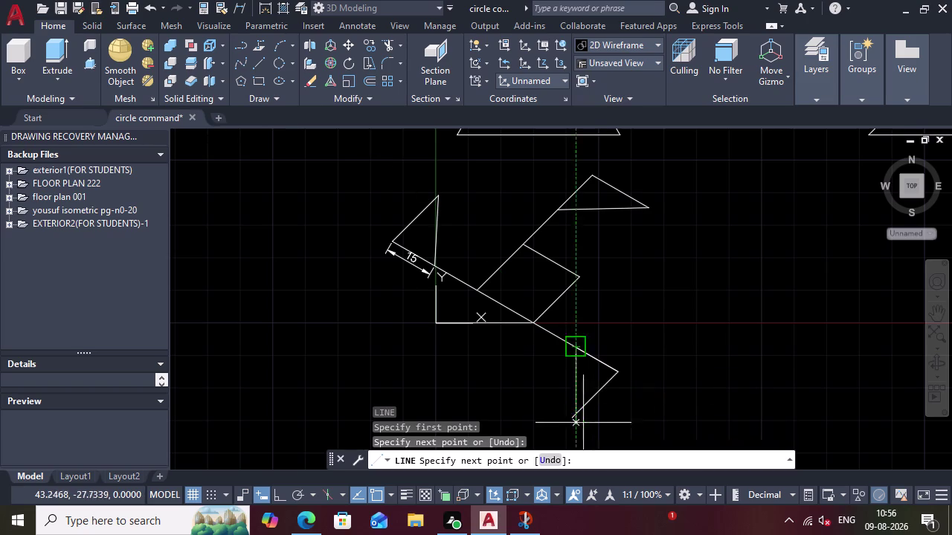
click(576, 421)
key(Escape)
click(592, 355)
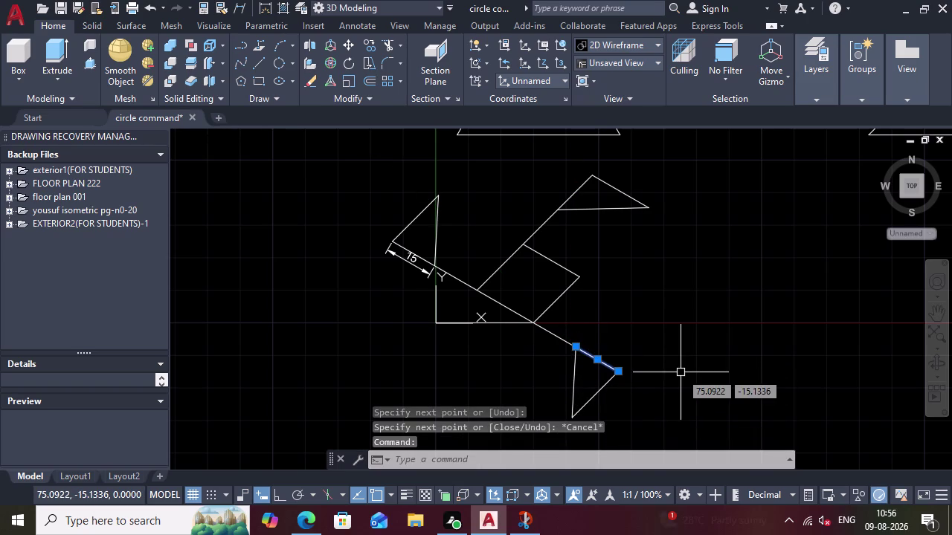
key(Delete)
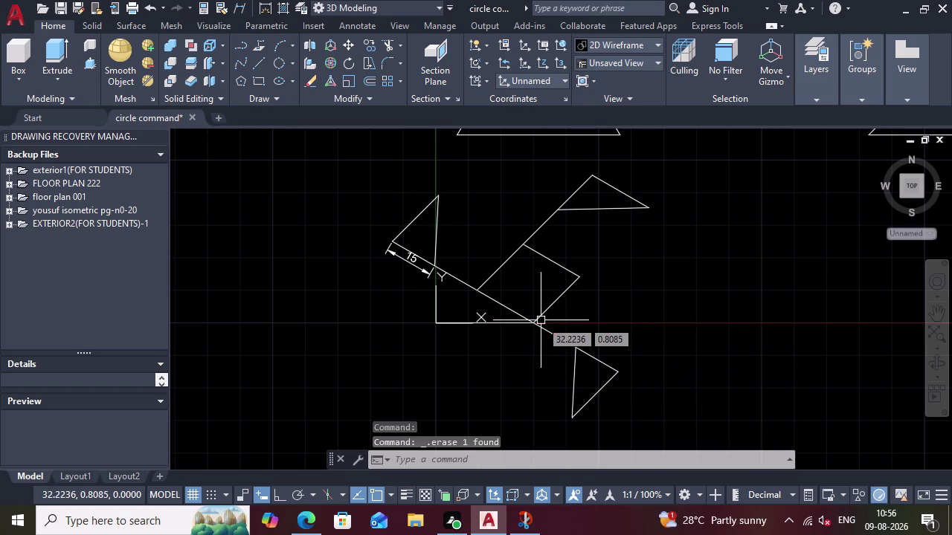
Erase the misdrawn triangle lines below the parallelogram with a window selection.
key(l)
key(Return)
click(541, 320)
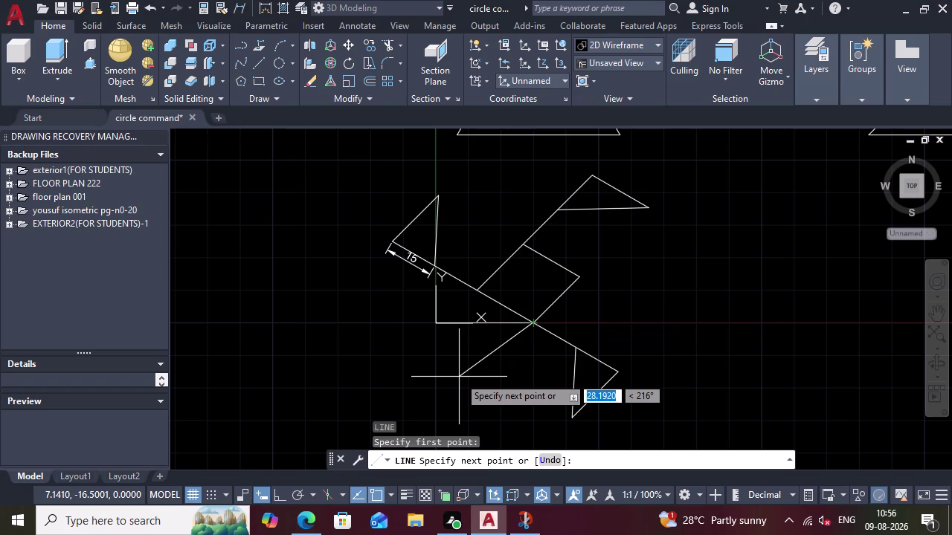
key(Escape)
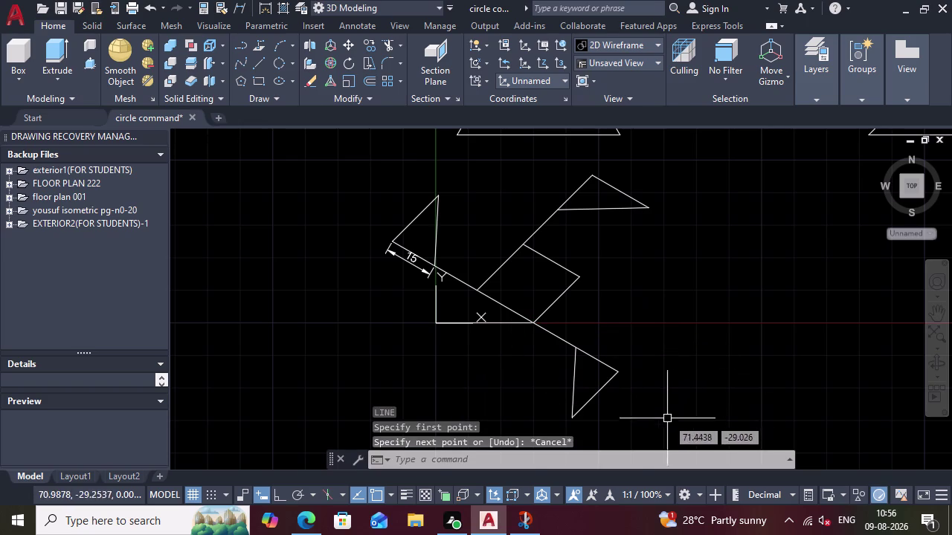
click(664, 421)
click(514, 337)
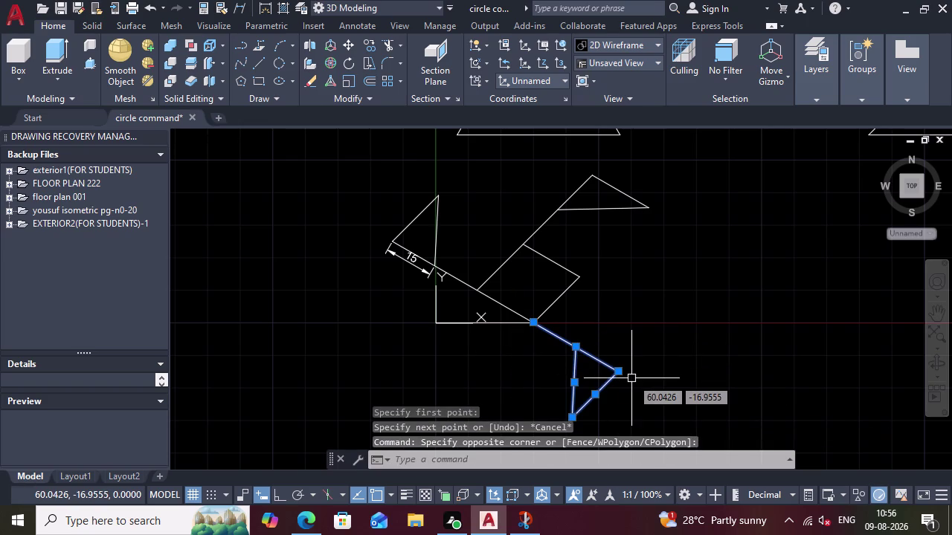
key(Delete)
key(l)
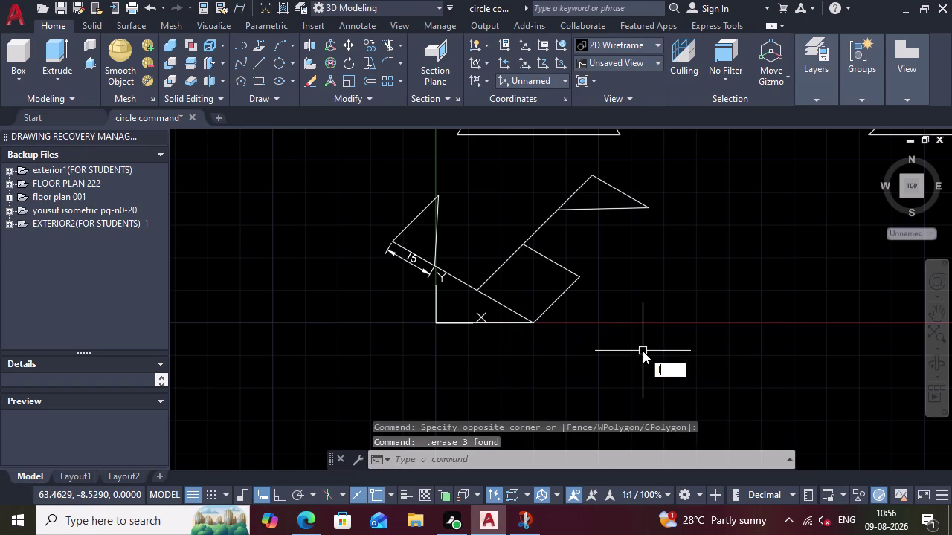
key(Return)
Draw two 30-unit blade sides down from the parallelogram's right corner.
click(576, 278)
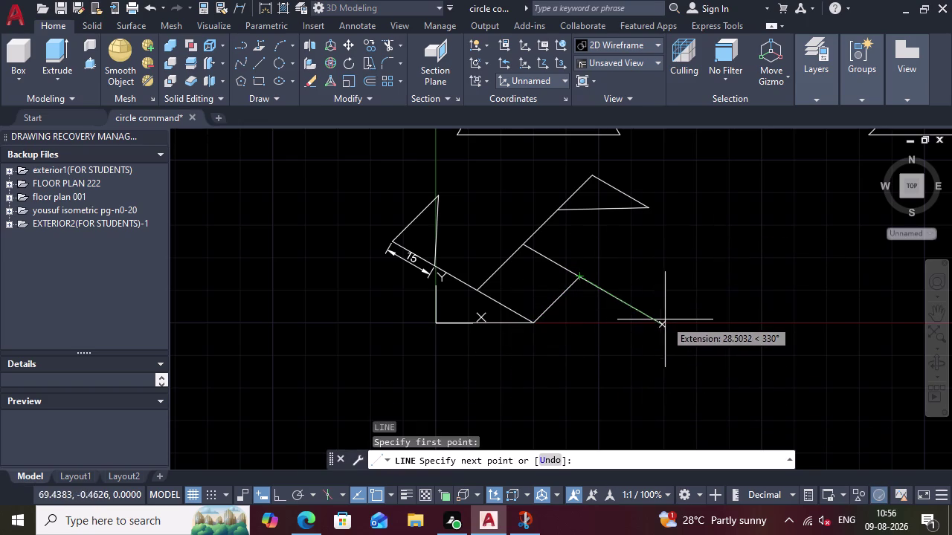
text(30)
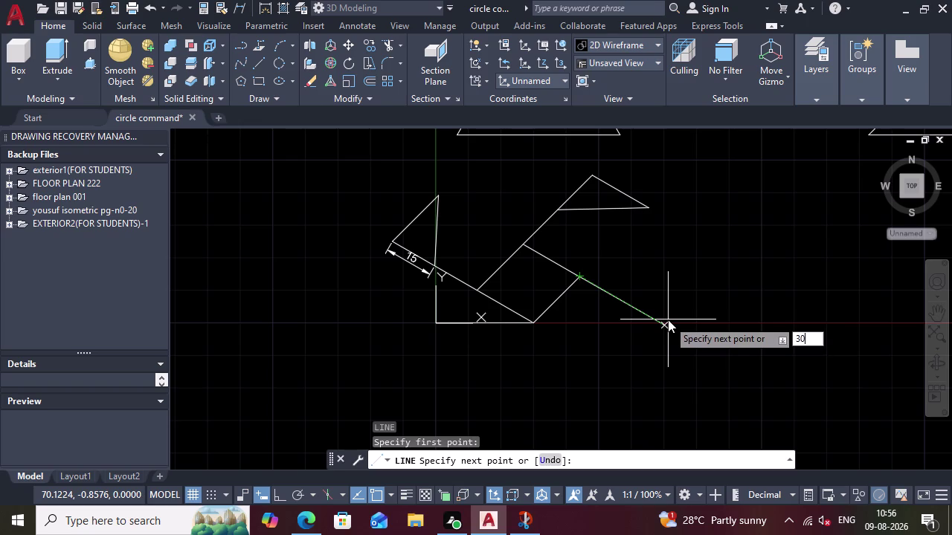
key(Return)
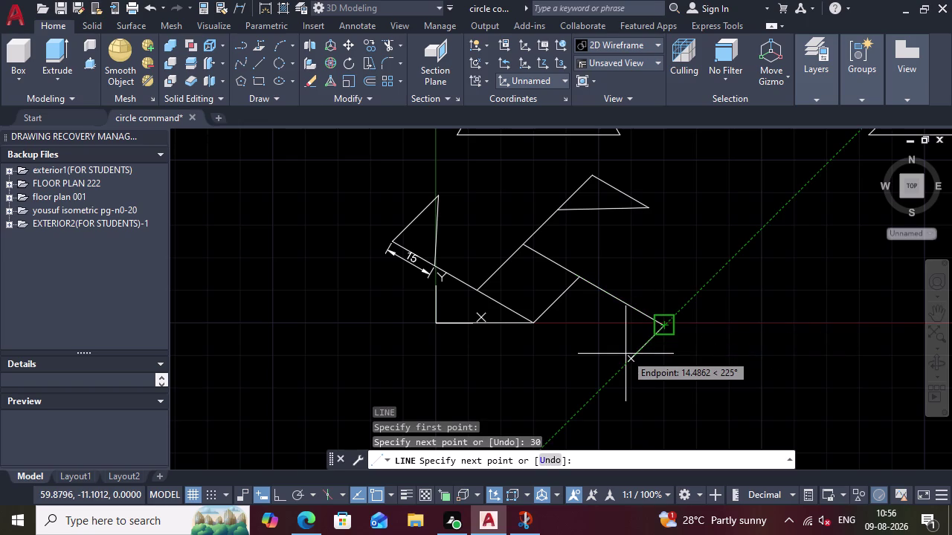
text(30)
key(Return)
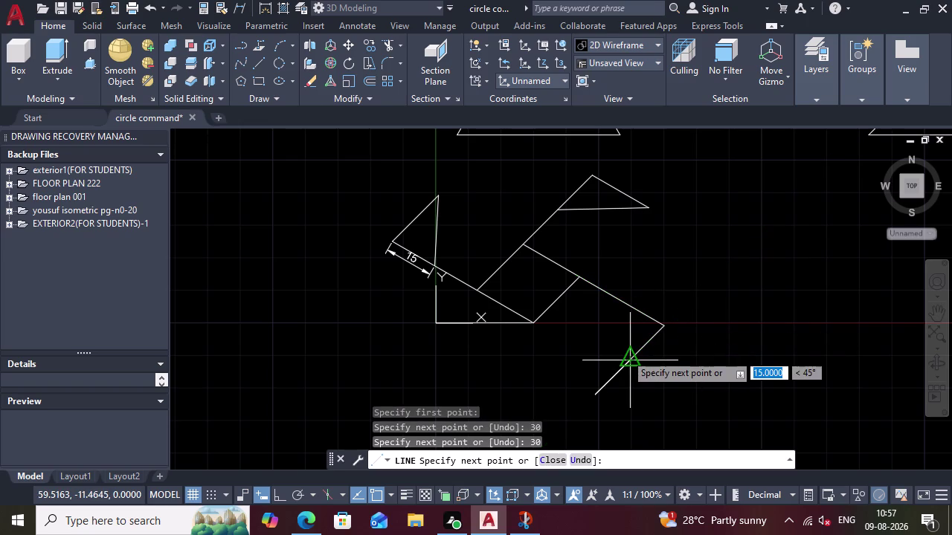
key(Escape)
Close the right blade with a line from the side's midpoint to the triangle's tip.
key(l)
key(Return)
key(Return)
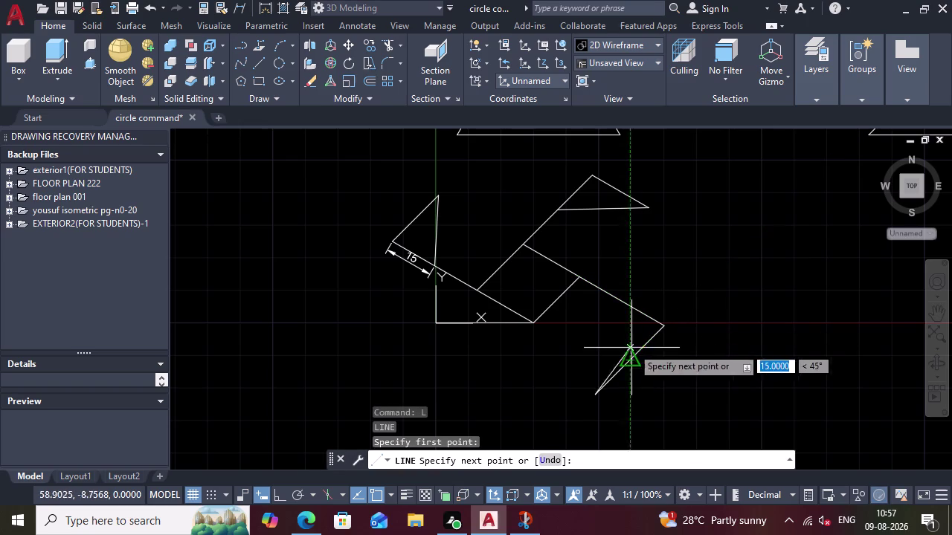
key(Escape)
key(l)
key(Return)
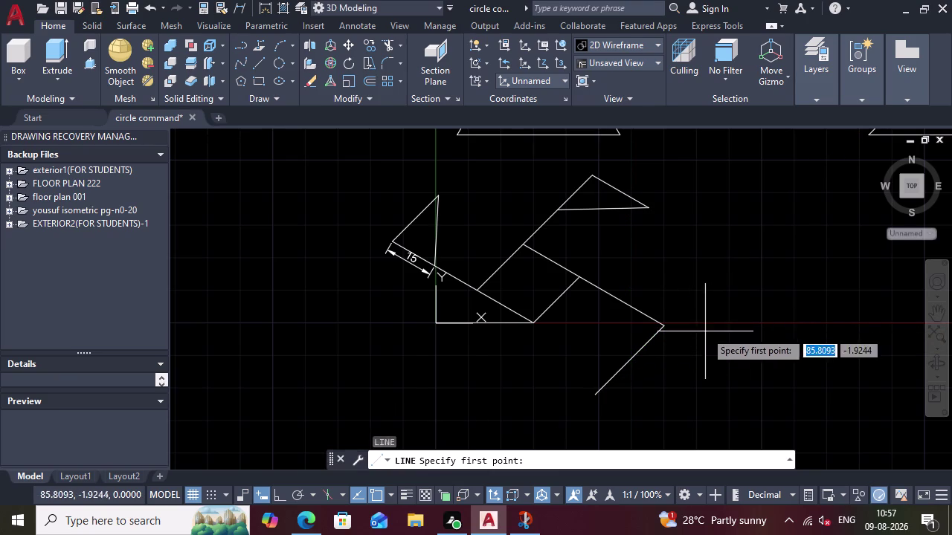
click(661, 332)
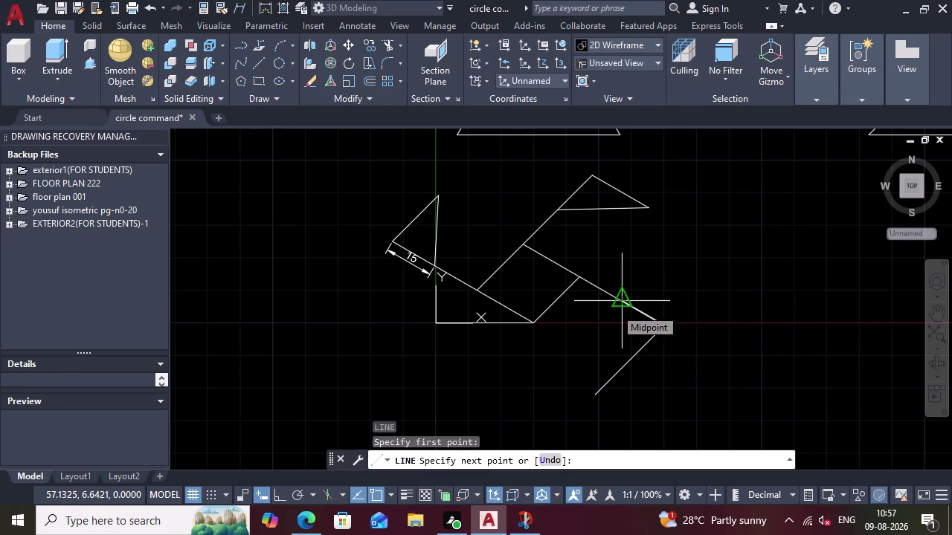
key(Return)
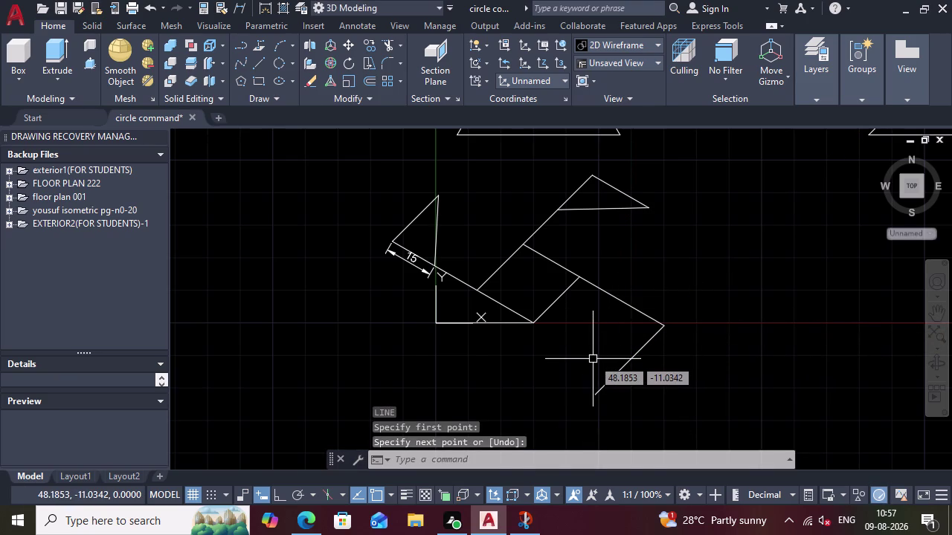
key(Return)
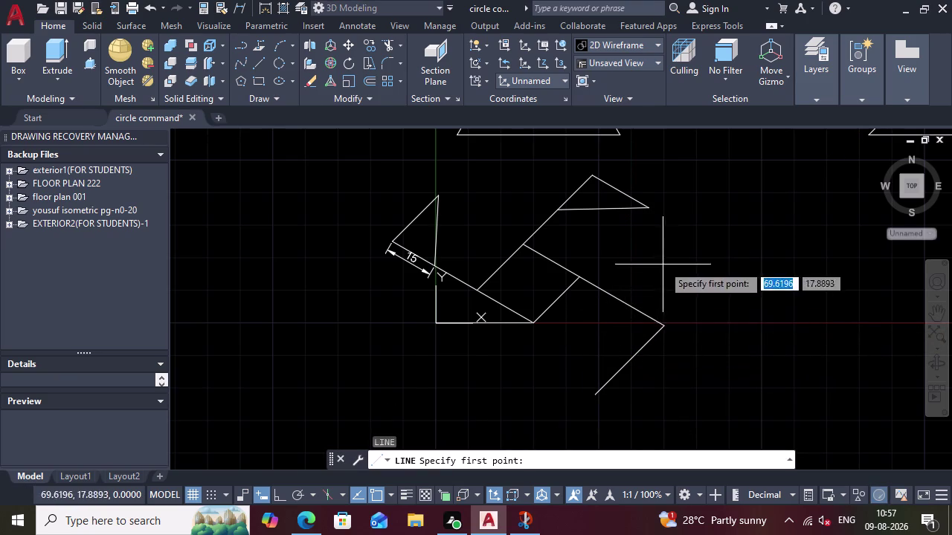
click(613, 307)
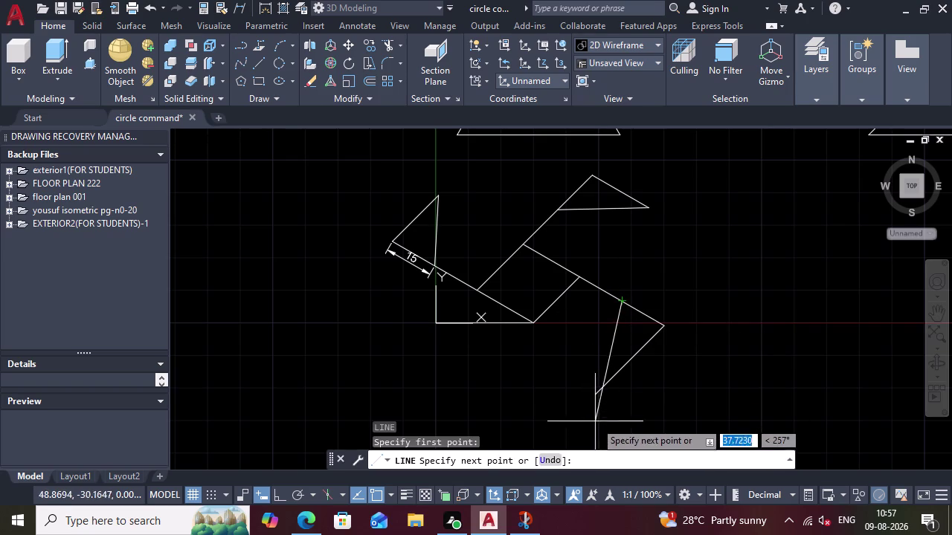
click(589, 403)
key(Escape)
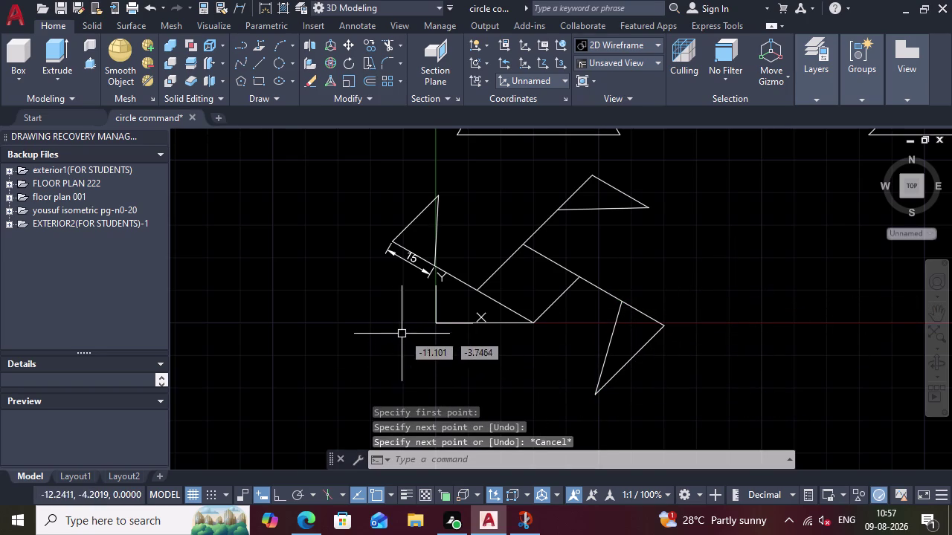
Try a 30-unit lower-left blade from the parallelogram's lower corner, then undo it.
key(l)
key(Return)
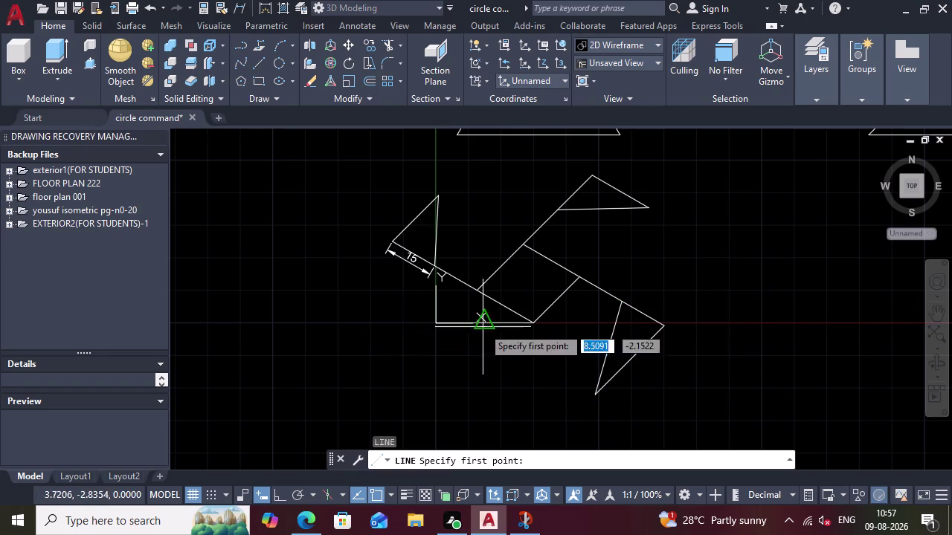
click(526, 322)
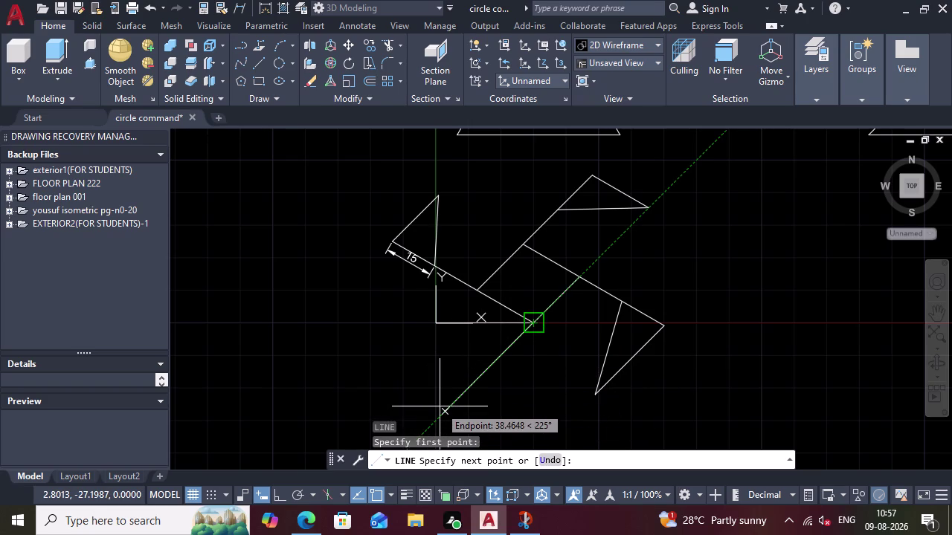
text(30)
key(Return)
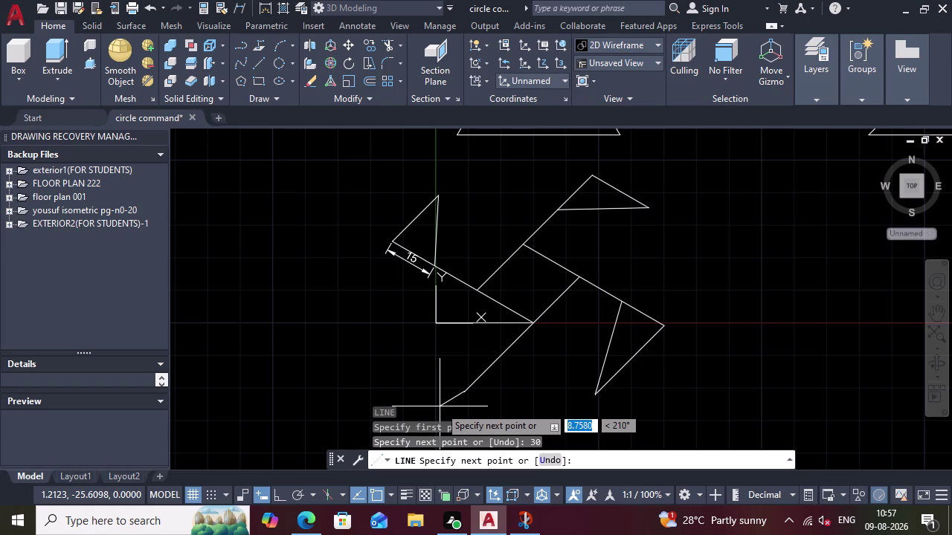
click(503, 308)
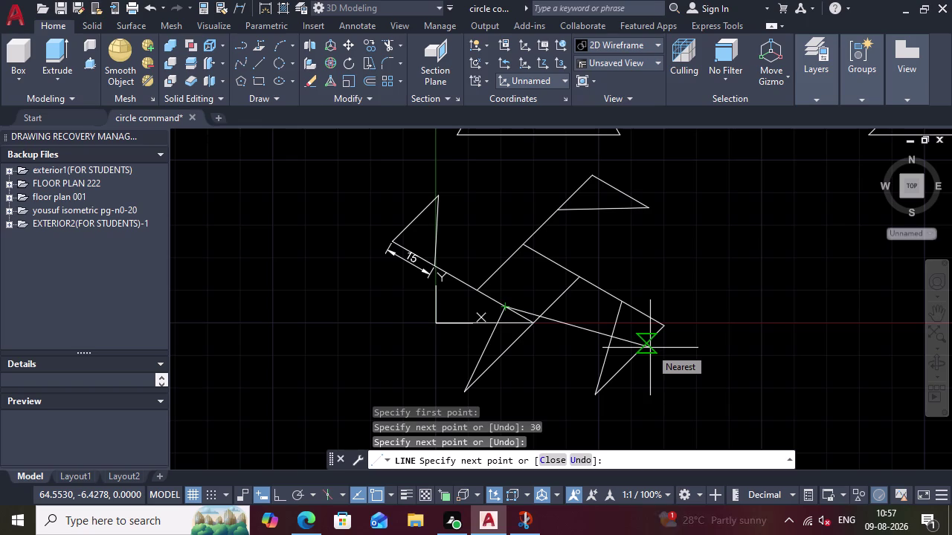
key(Escape)
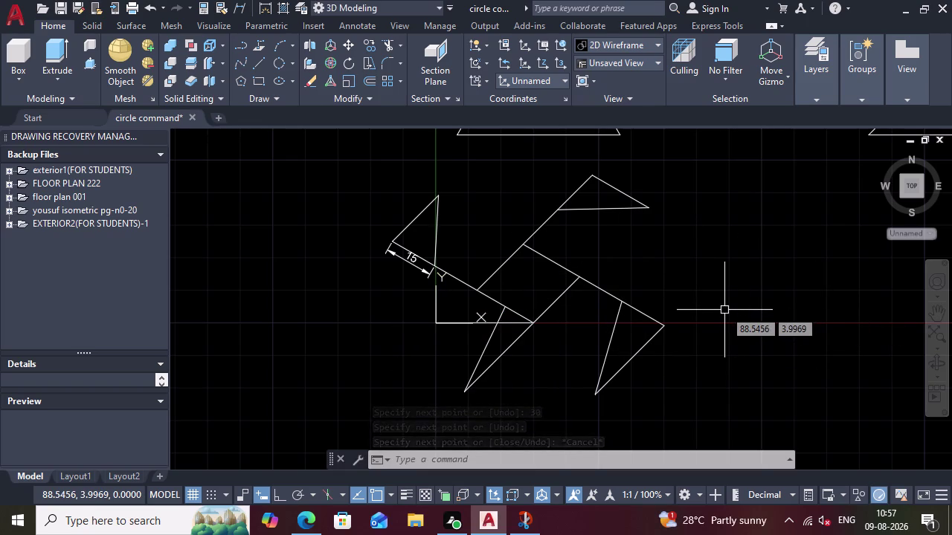
key(ctrl+z)
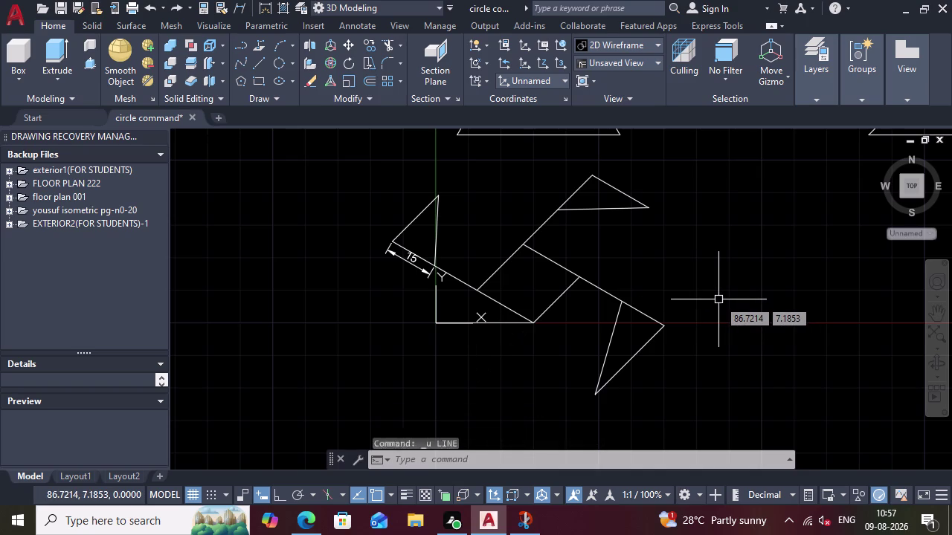
Draw a 20-unit line from the parallelogram's lower corner, then undo it.
key(l)
key(Return)
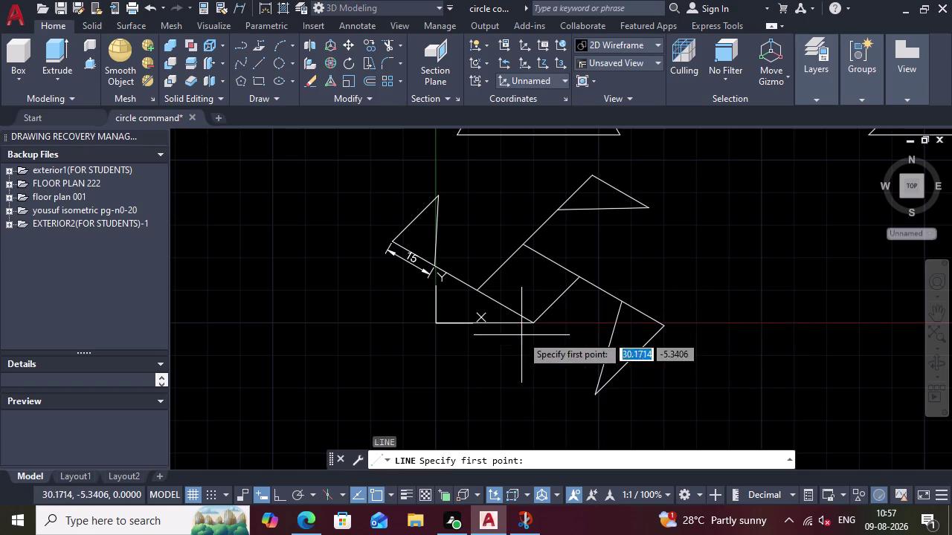
click(530, 322)
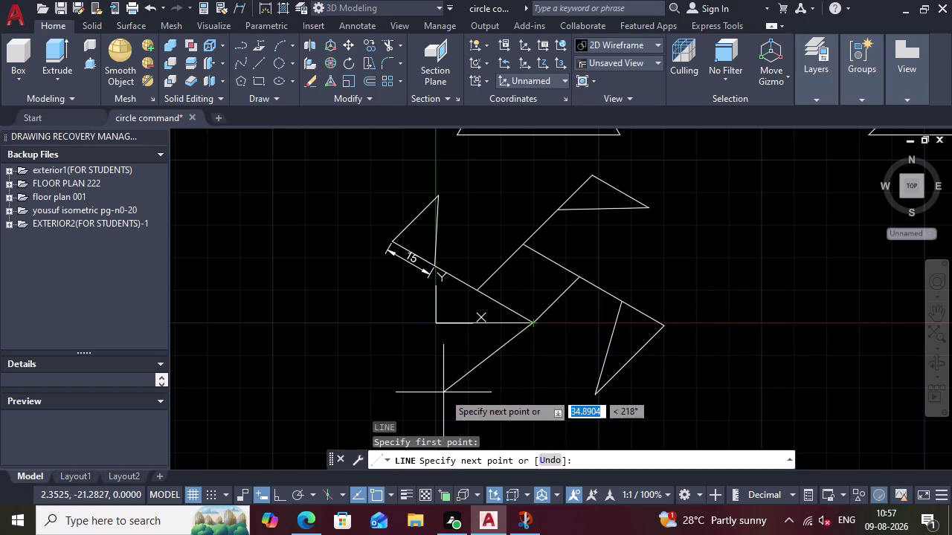
click(451, 398)
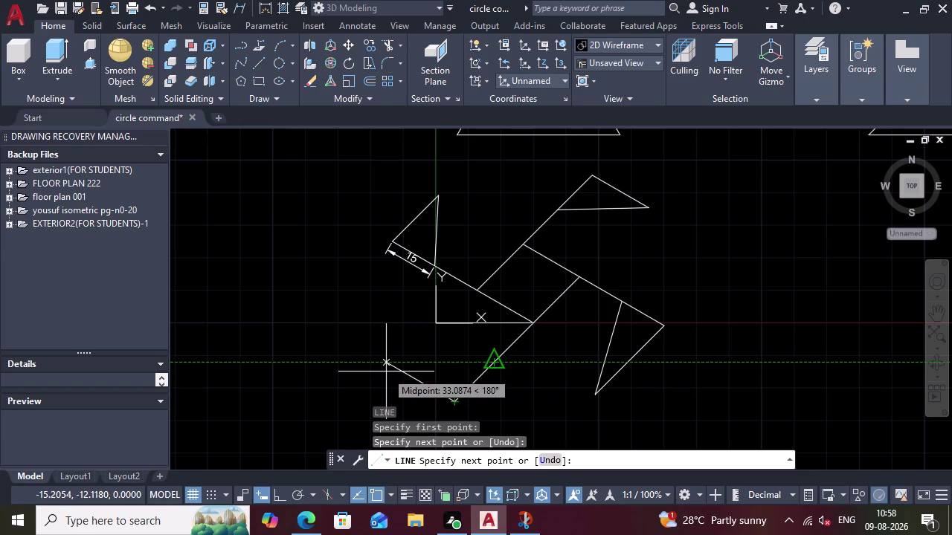
text(20)
key(Return)
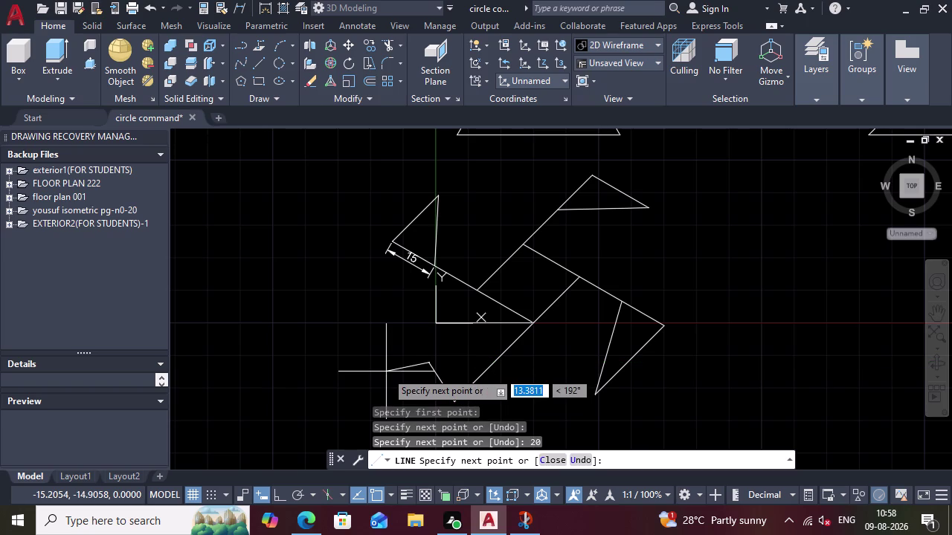
key(ctrl+z)
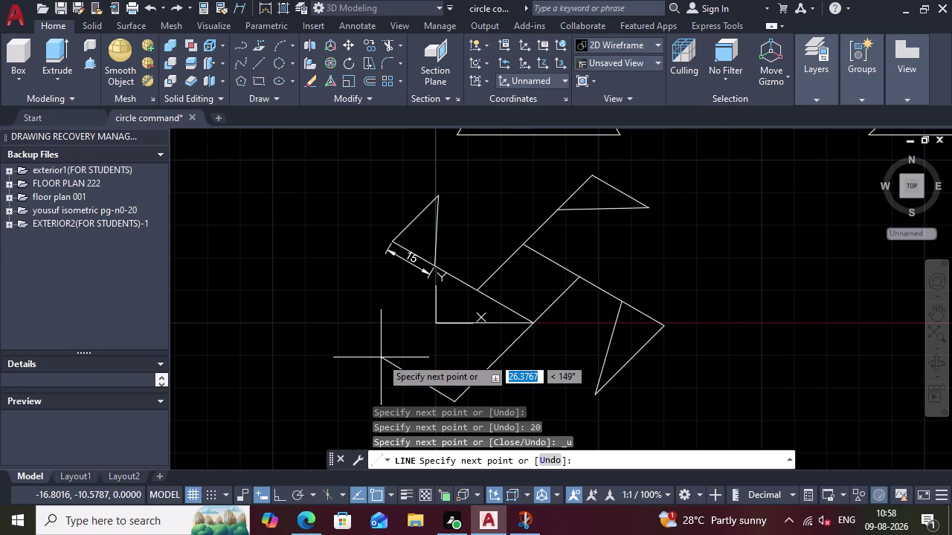
Draw a 20-unit edge at 150 degrees and close the lower-left triangle.
text(2)
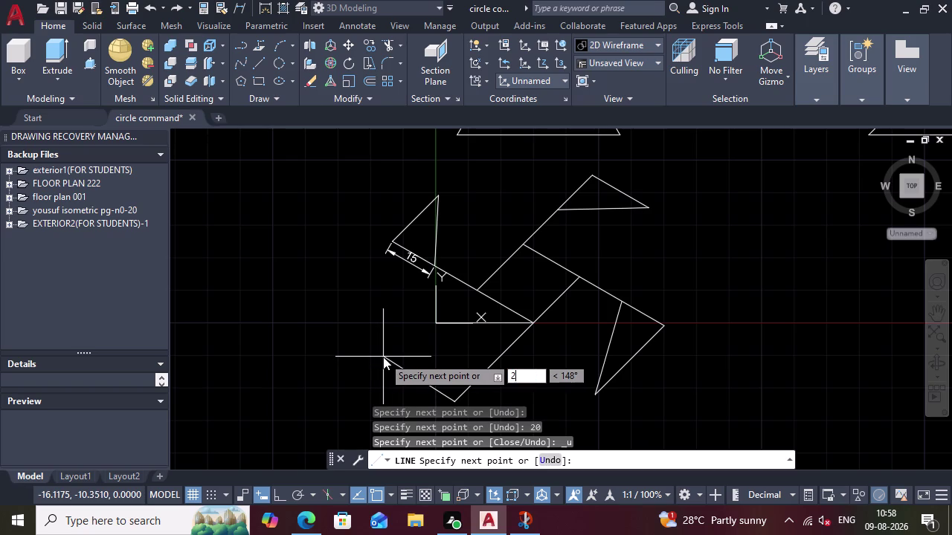
text(0)
key(Tab)
text(150)
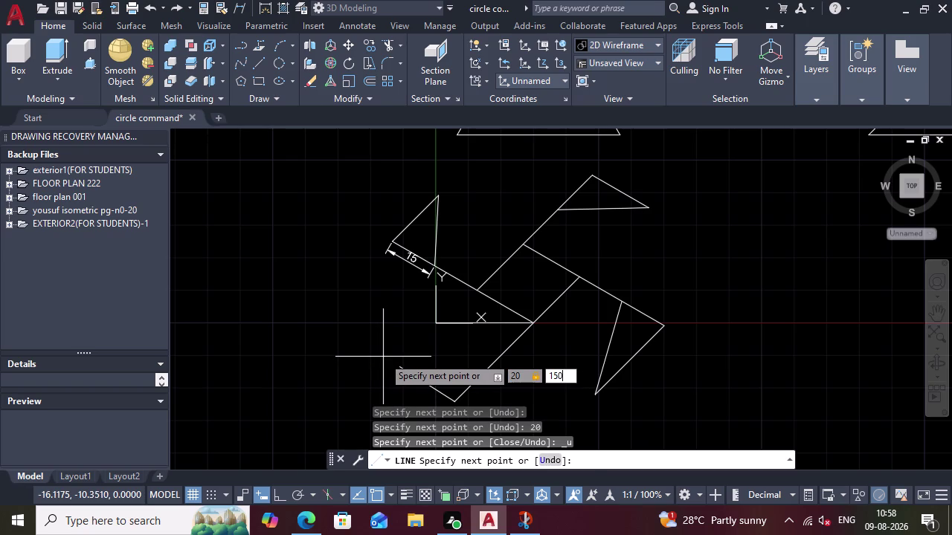
key(Return)
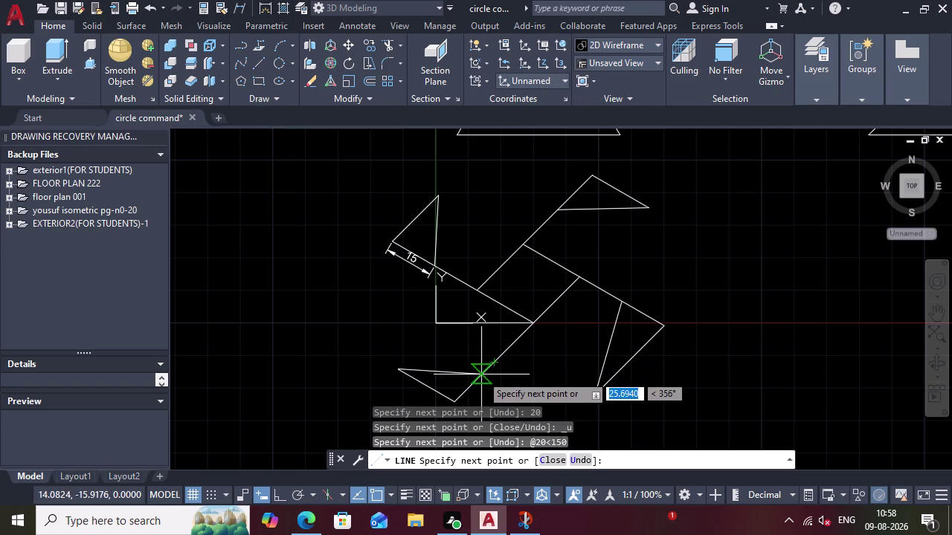
click(490, 369)
key(Escape)
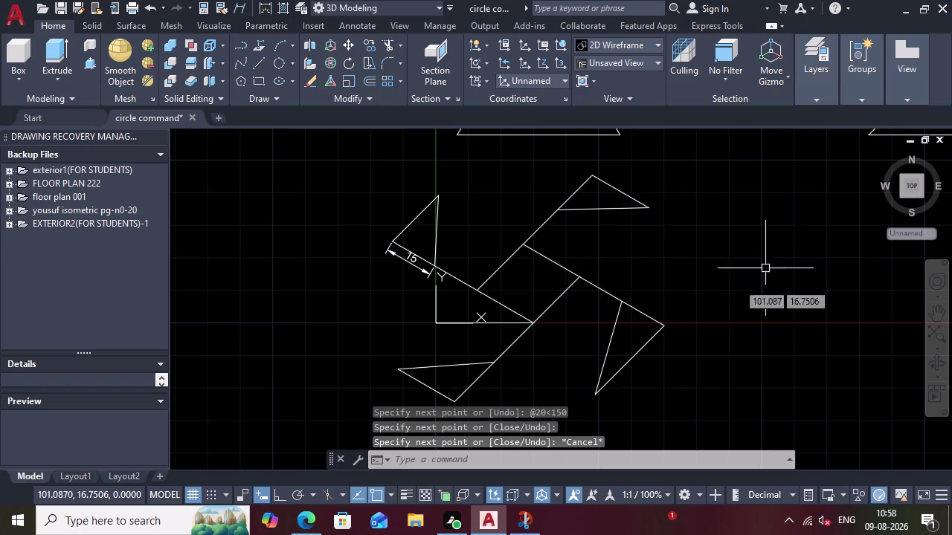
Select the UCS origin and begin repositioning the coordinate system.
click(436, 324)
click(437, 323)
click(787, 323)
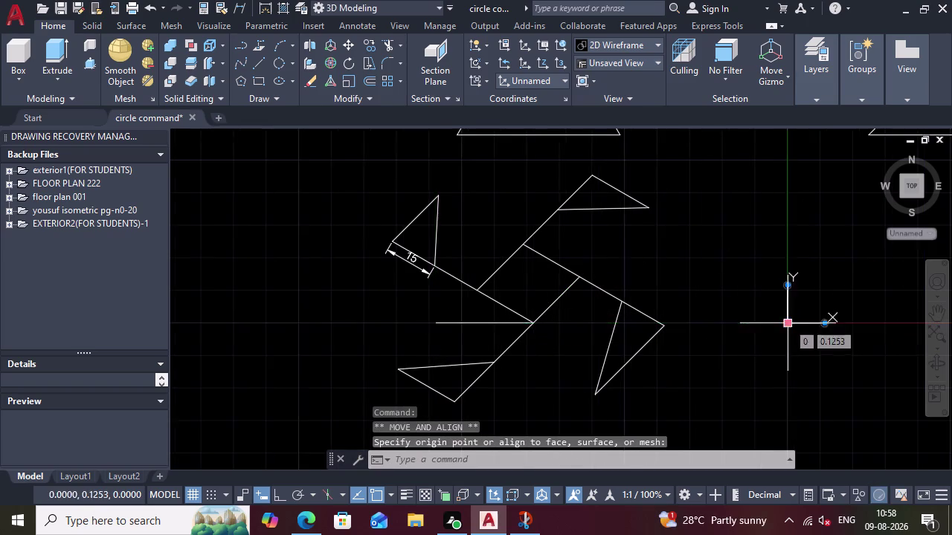
Measure the right triangle's lower edge with DIST to confirm it is 30 units.
scroll(down, 3)
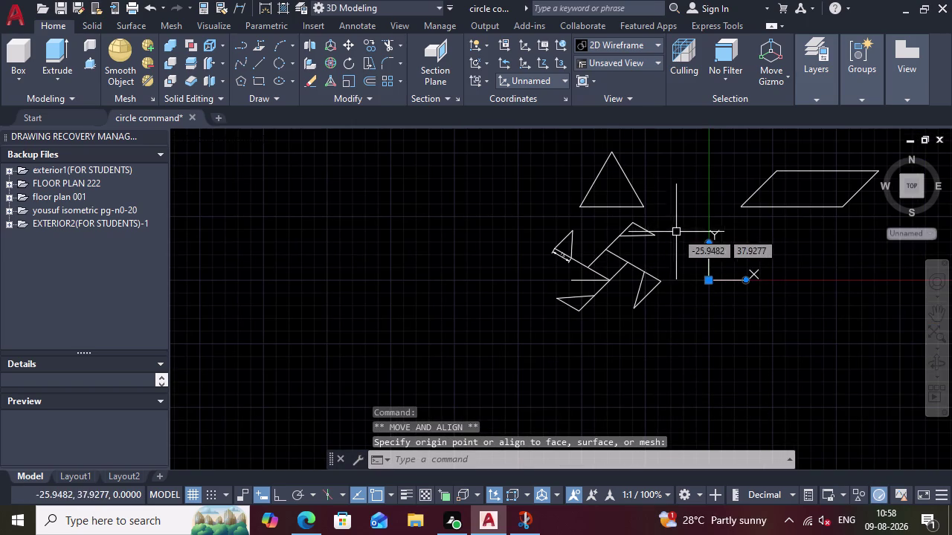
scroll(up, 3)
scroll(up, 3)
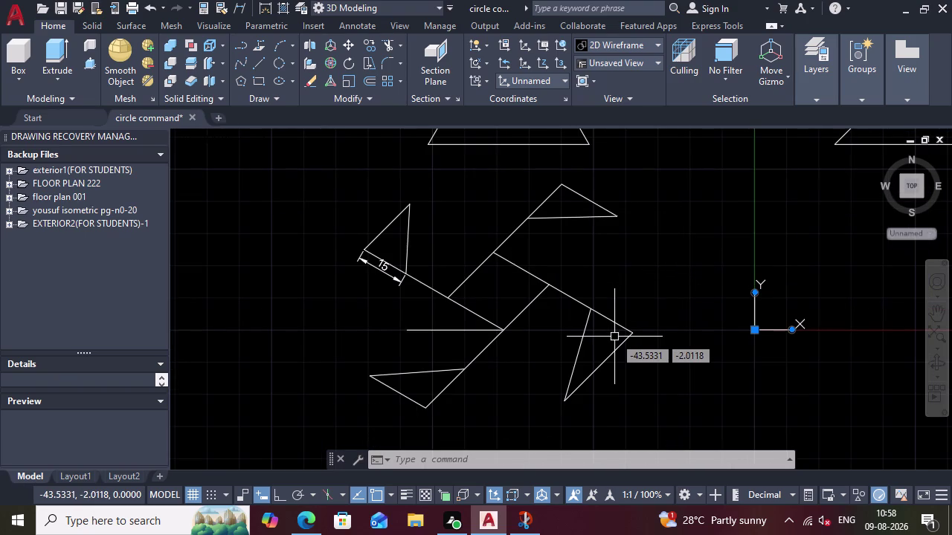
text(di')
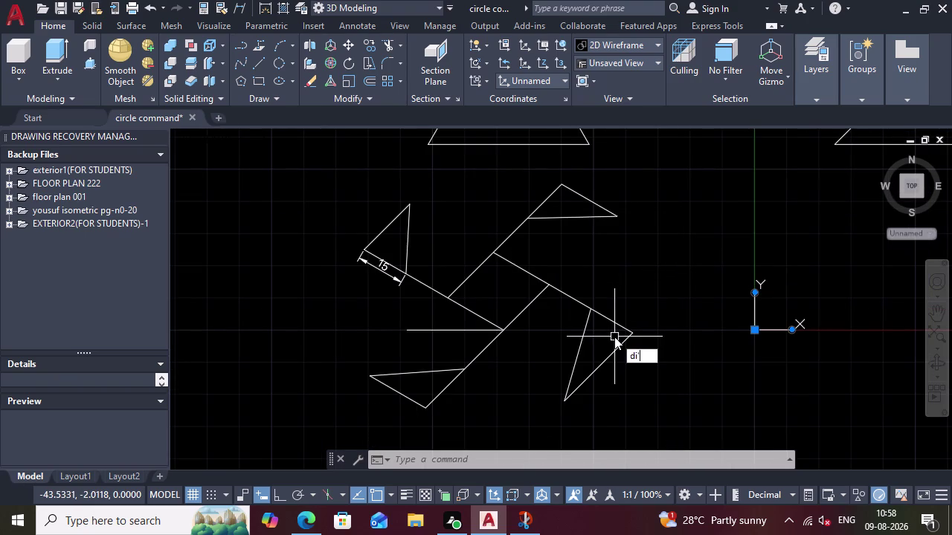
key(BackSpace)
key(Return)
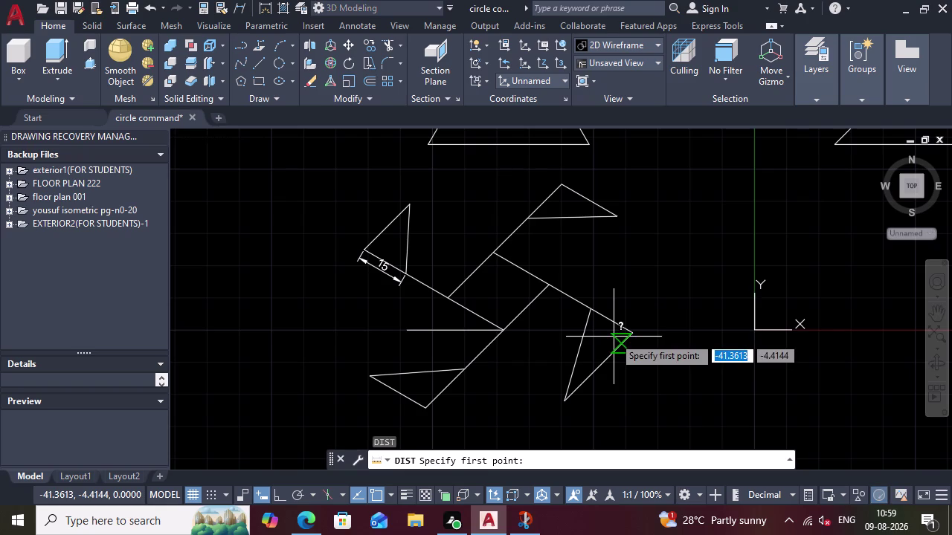
click(634, 339)
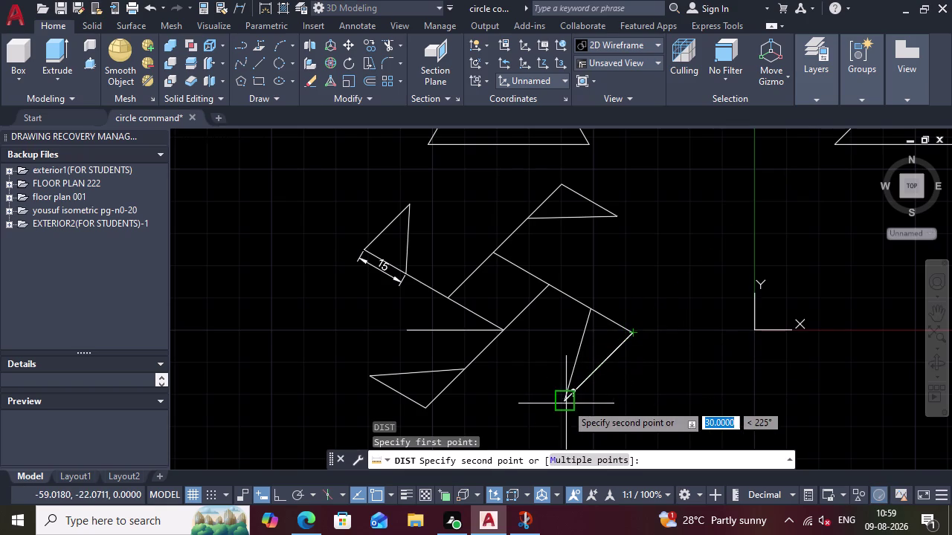
click(564, 410)
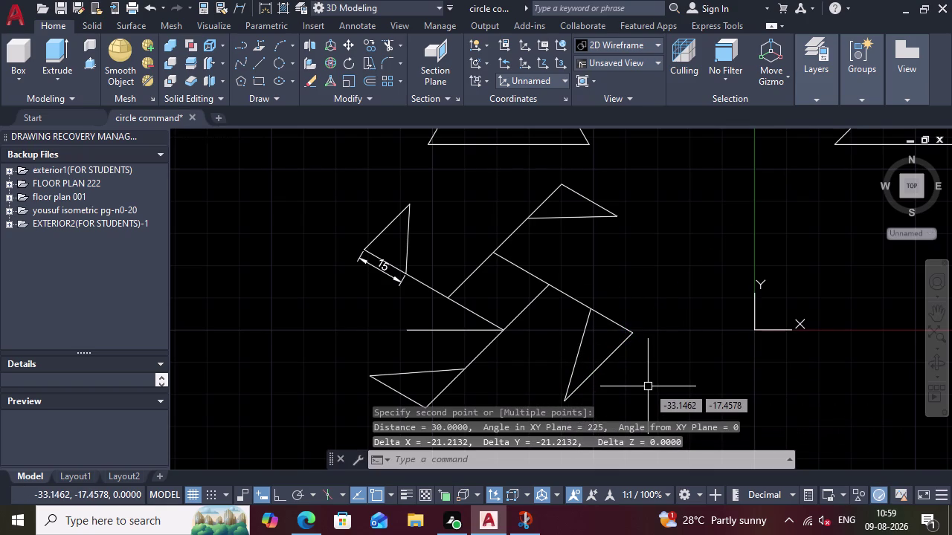
key(Escape)
Cancel a DIMENSION attempt, then delete the right triangle's lower edge.
click(470, 468)
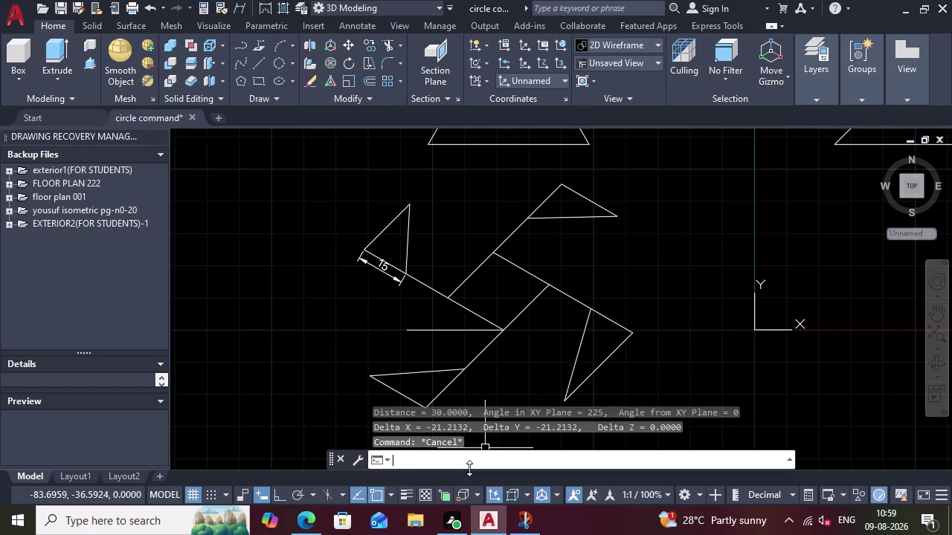
text(dimen)
key(Return)
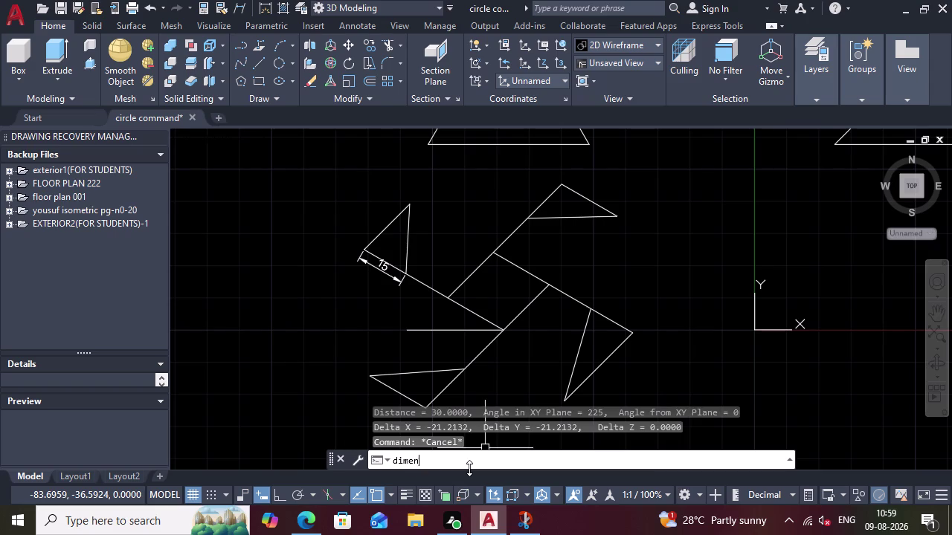
click(631, 330)
key(Escape)
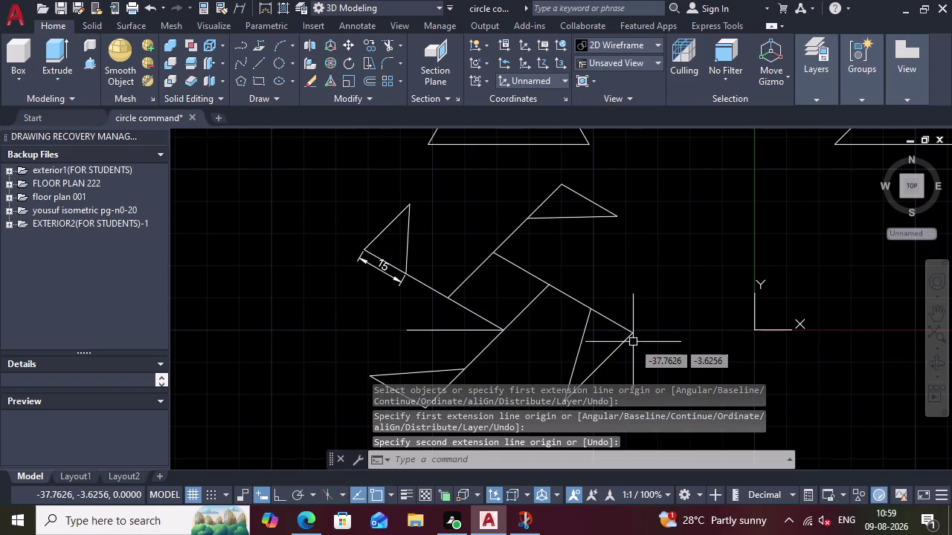
scroll(down, 3)
click(617, 331)
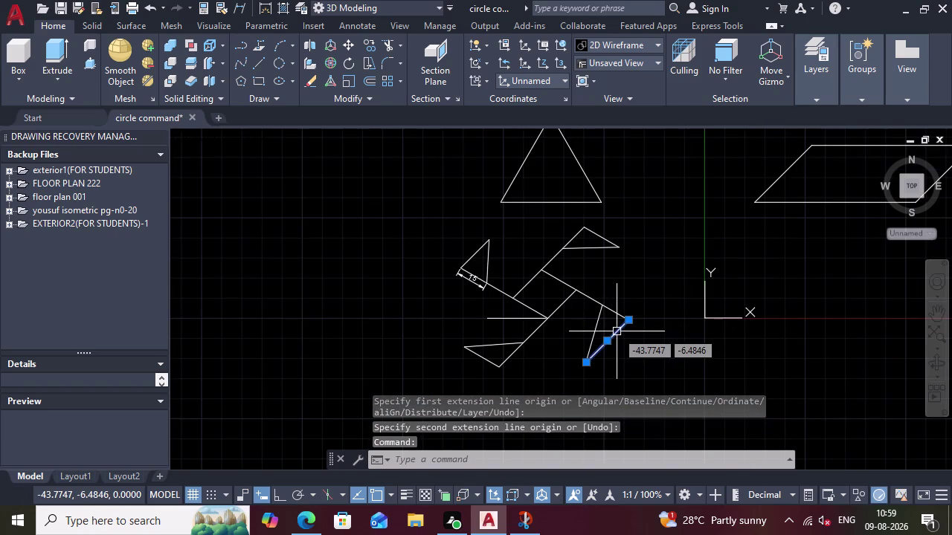
key(Delete)
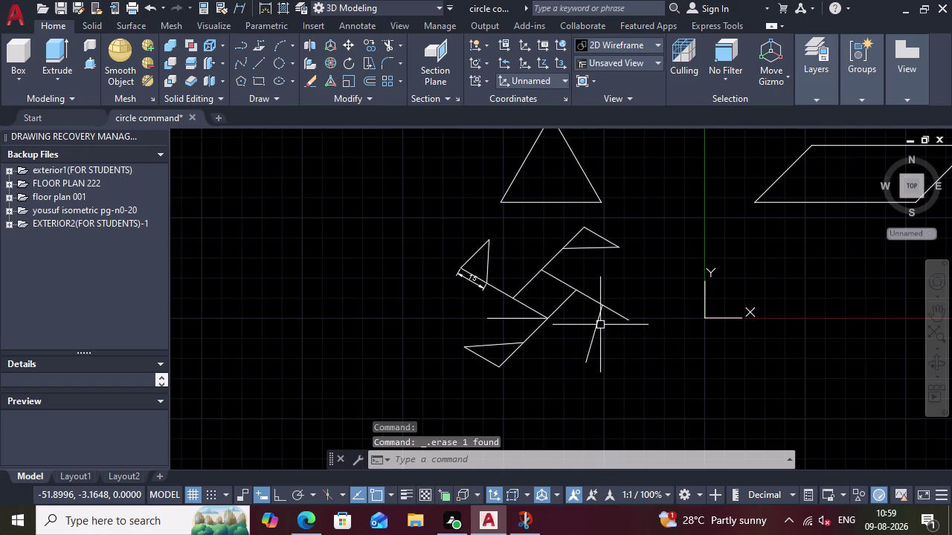
Erase another edge and draw a 20-unit line from the tip to the diagonal's midpoint.
click(601, 325)
key(Delete)
key(l)
key(Return)
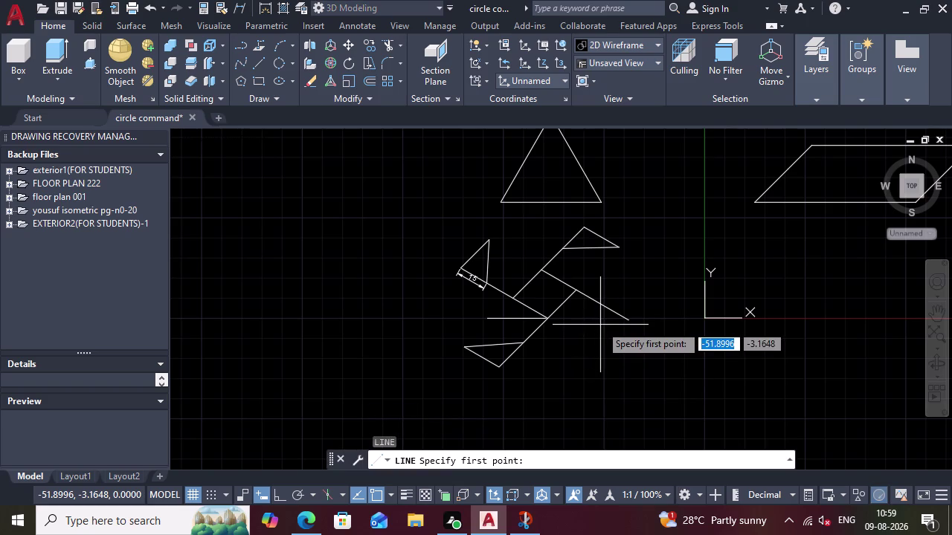
click(621, 322)
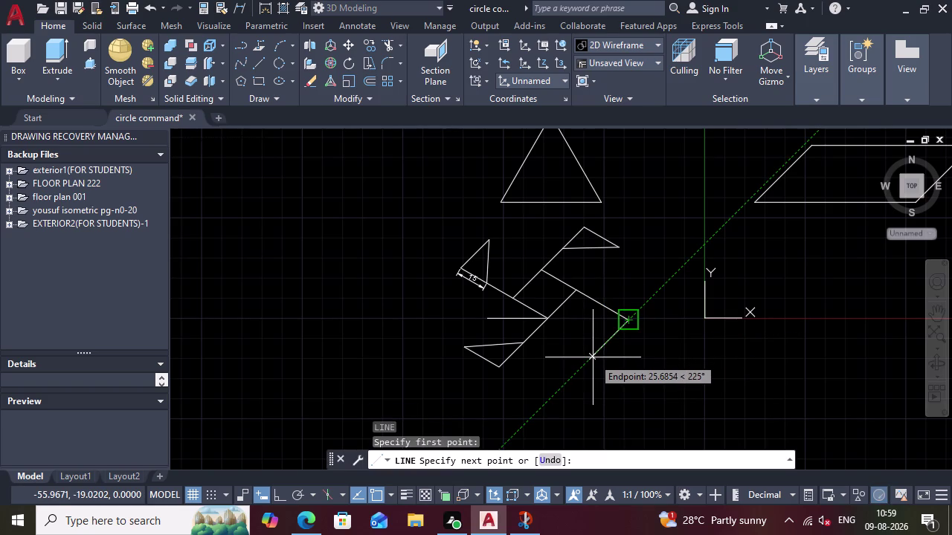
text(20)
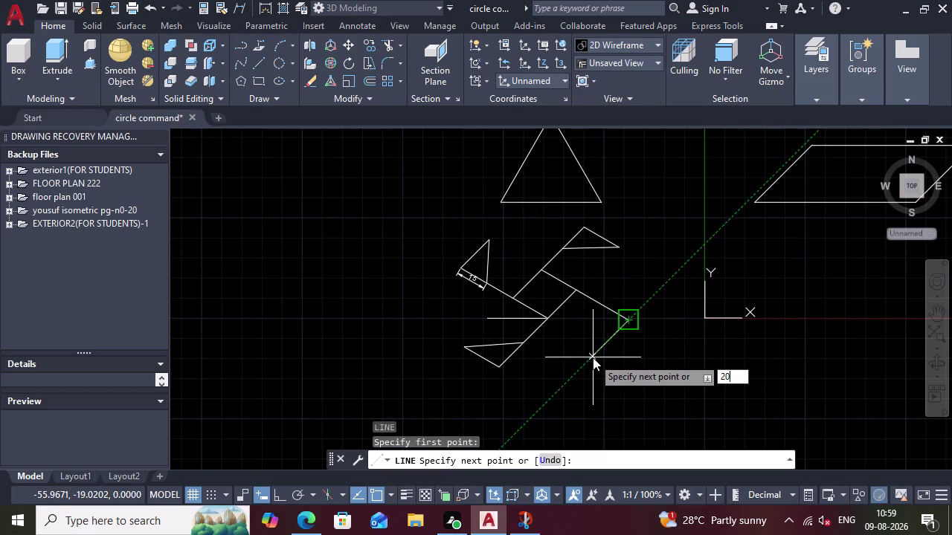
key(Return)
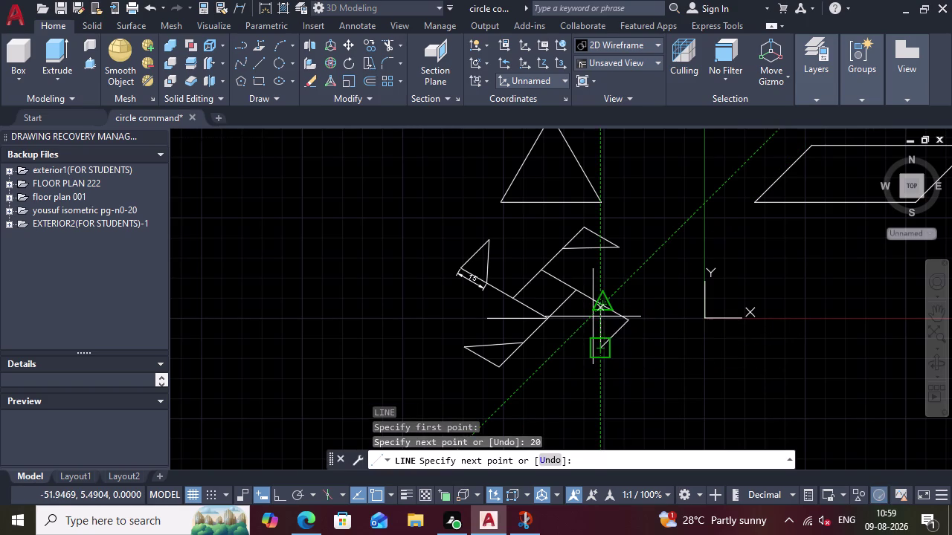
click(592, 317)
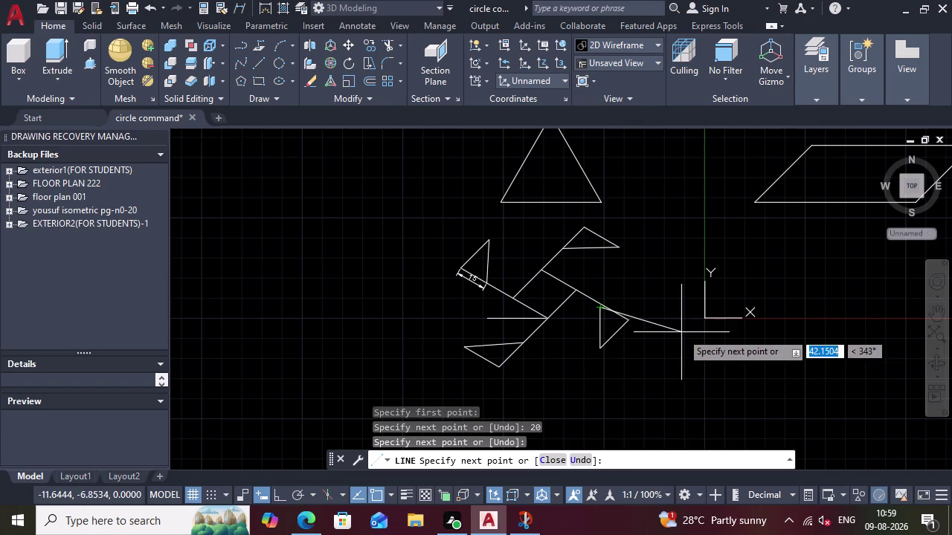
Undo the last segment and reconnect the edge to the diagonal's midpoint, closing the right triangle.
scroll(up, 3)
scroll(down, 3)
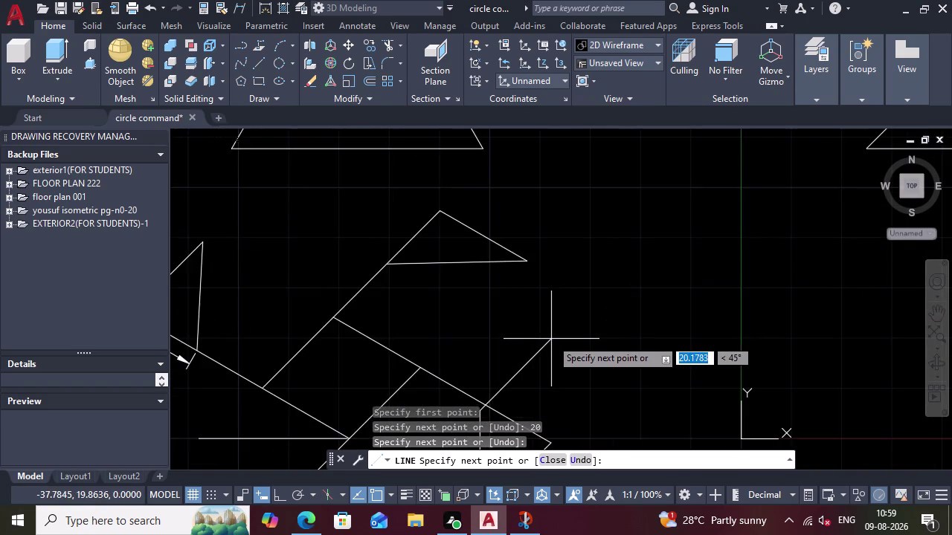
scroll(down, 3)
scroll(up, 3)
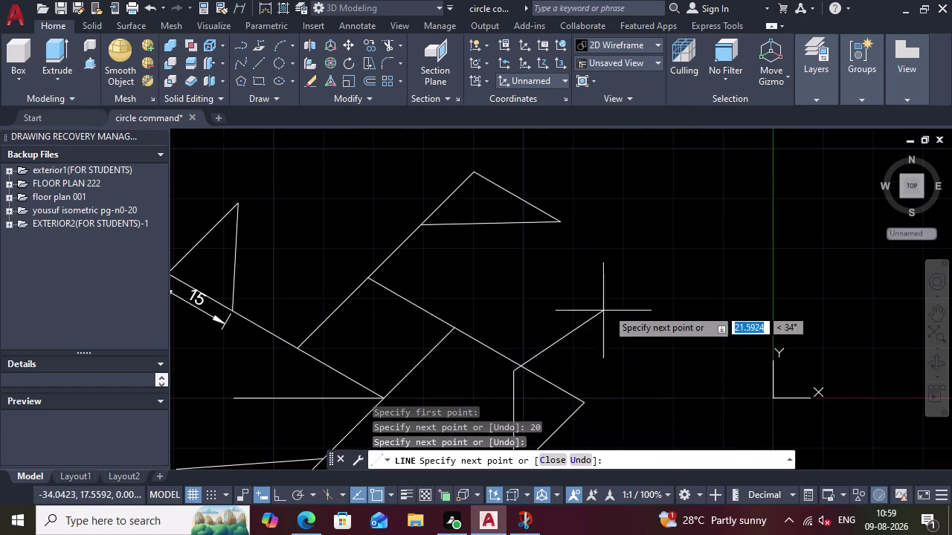
scroll(down, 3)
key(ctrl+z)
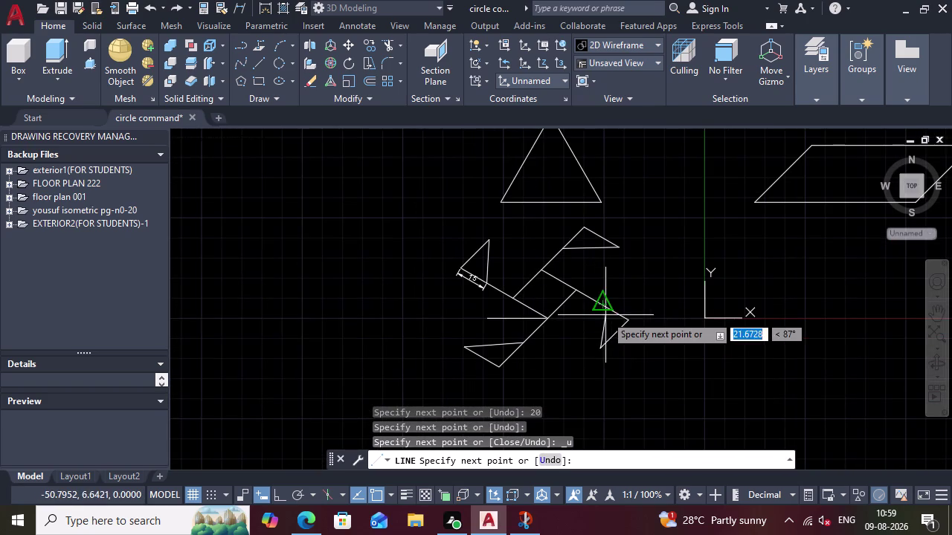
click(606, 305)
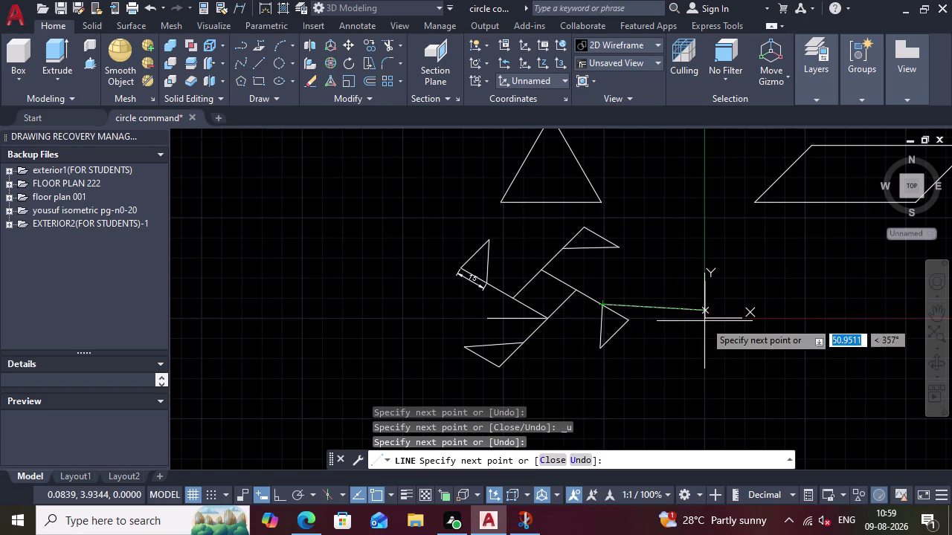
key(Escape)
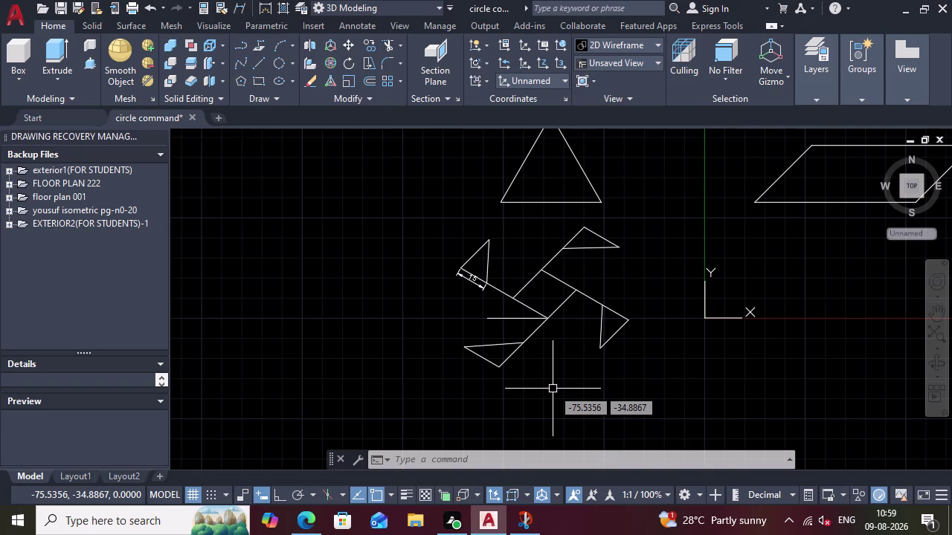
scroll(down, 3)
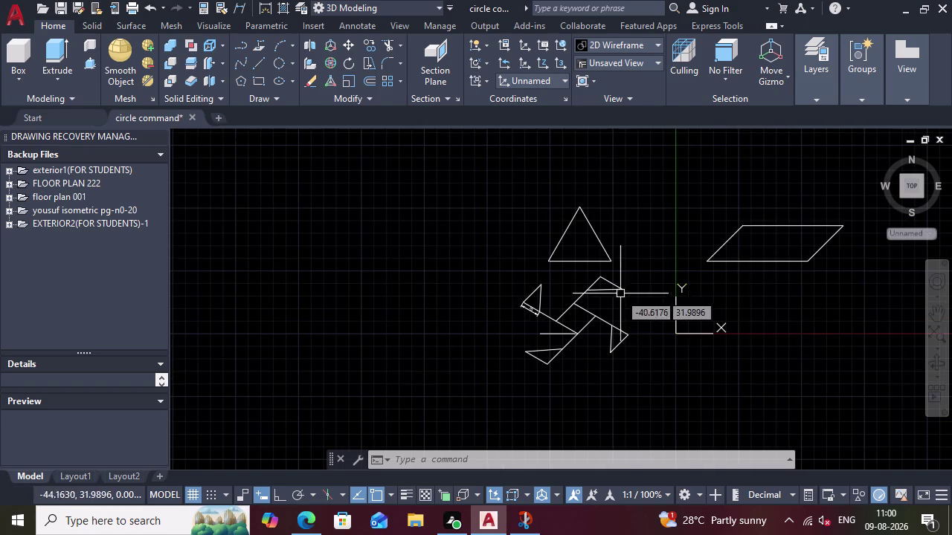
scroll(up, 3)
scroll(up, 3)
scroll(down, 3)
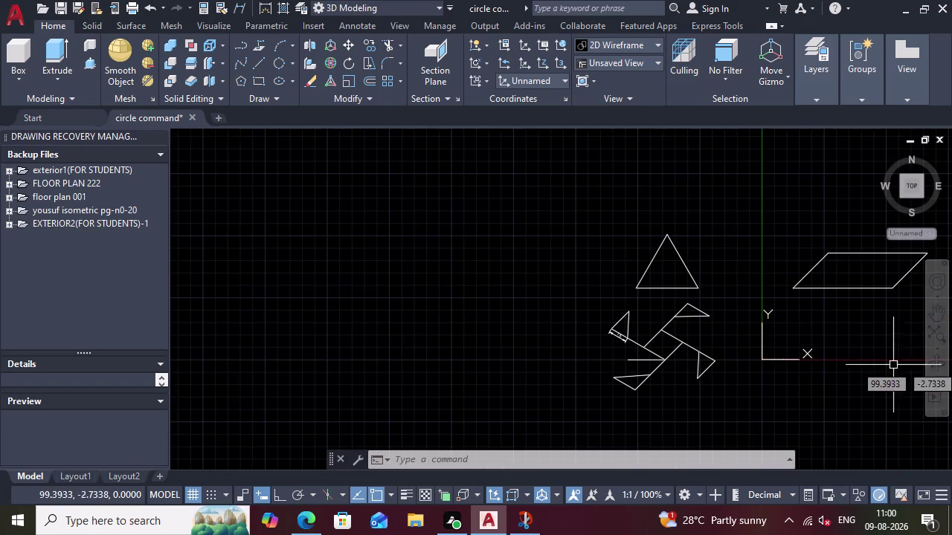
scroll(up, 3)
scroll(down, 3)
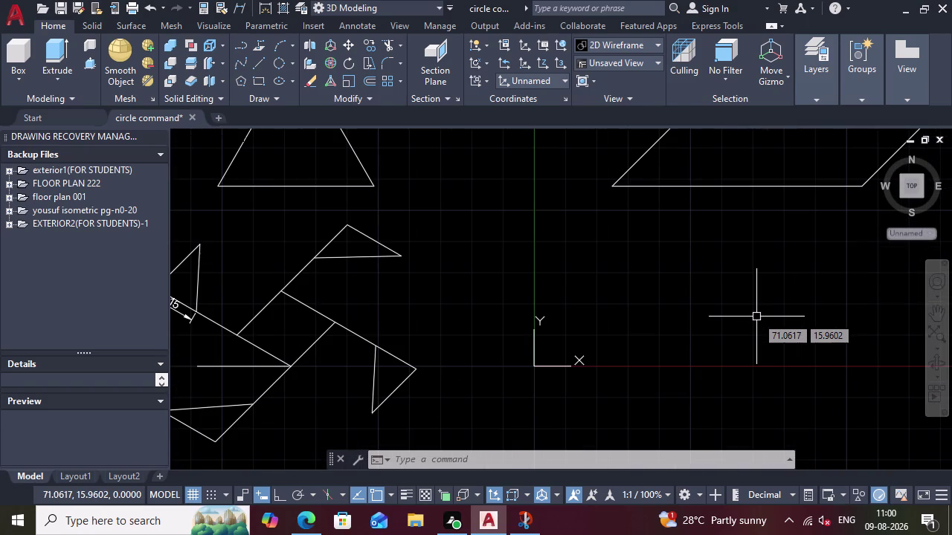